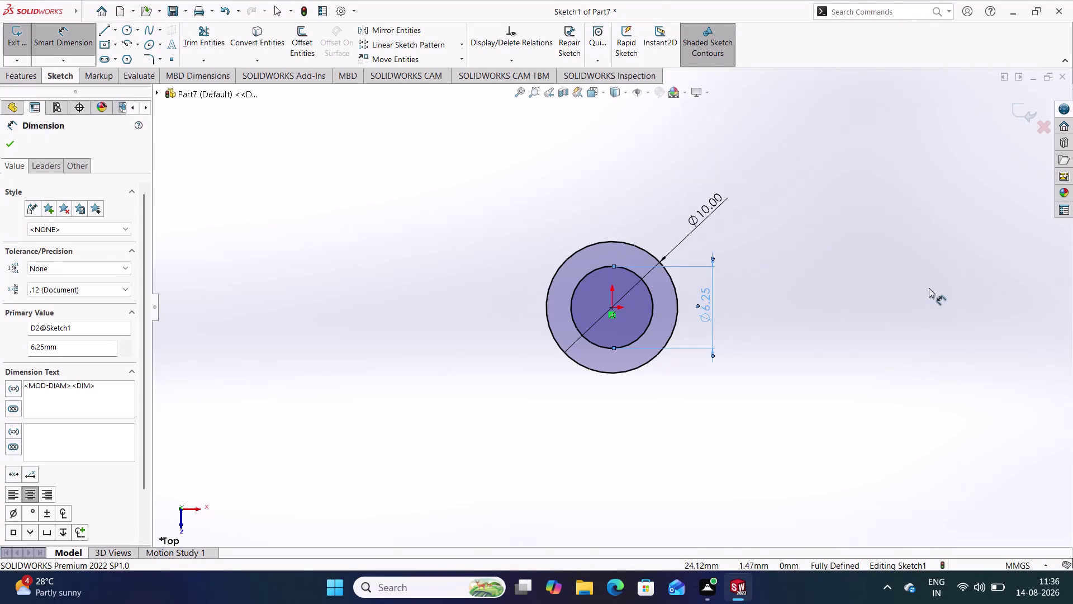
Exit the sketch and extrude the concentric circles Blind to a 5 mm depth.
click(1018, 115)
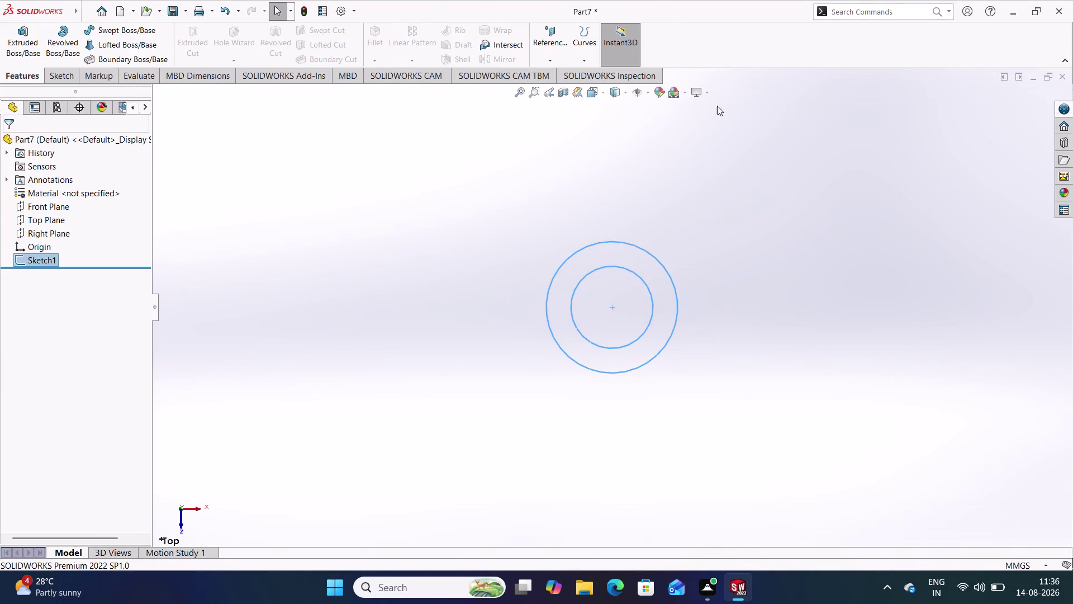
click(35, 48)
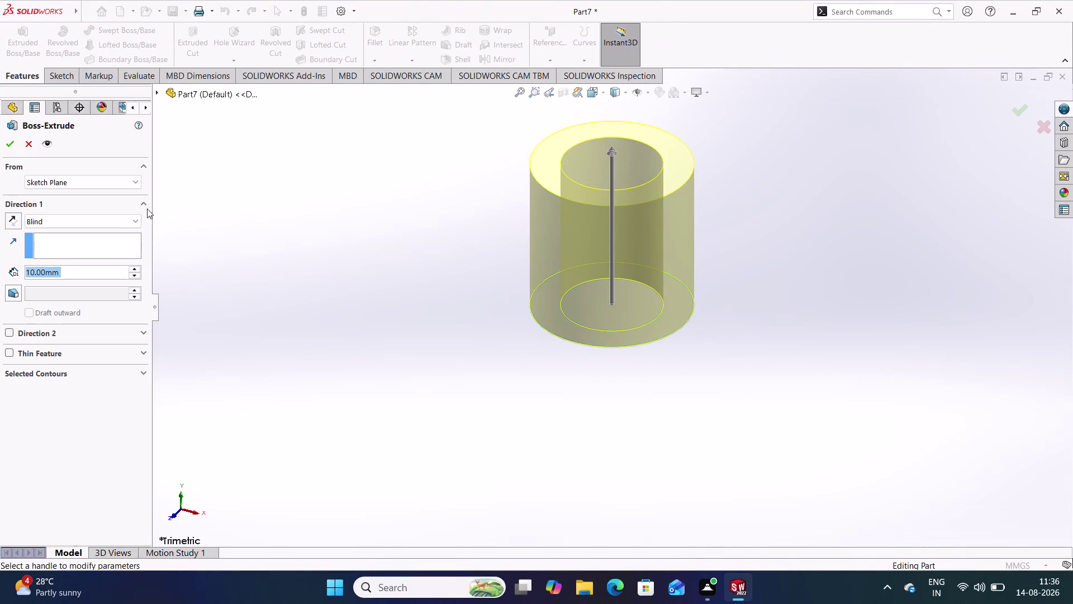
click(128, 218)
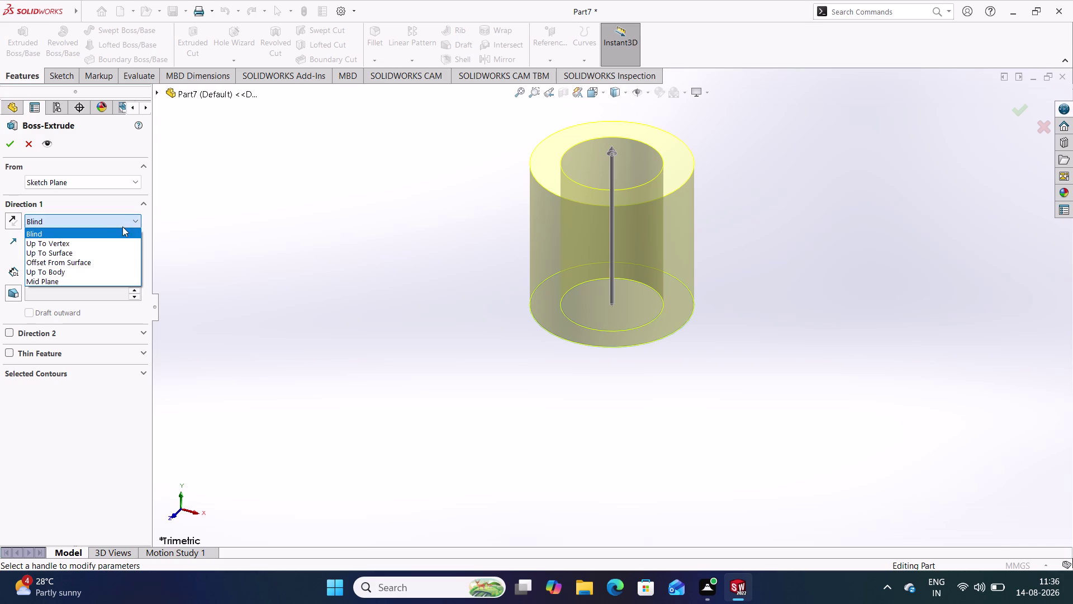
click(124, 221)
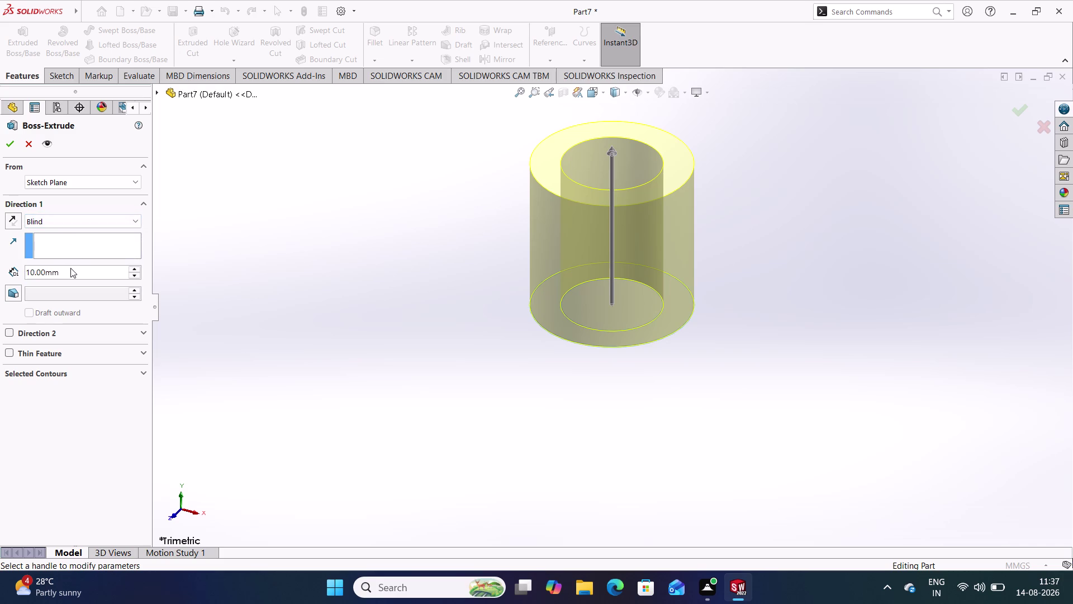
drag(71, 268, 28, 266)
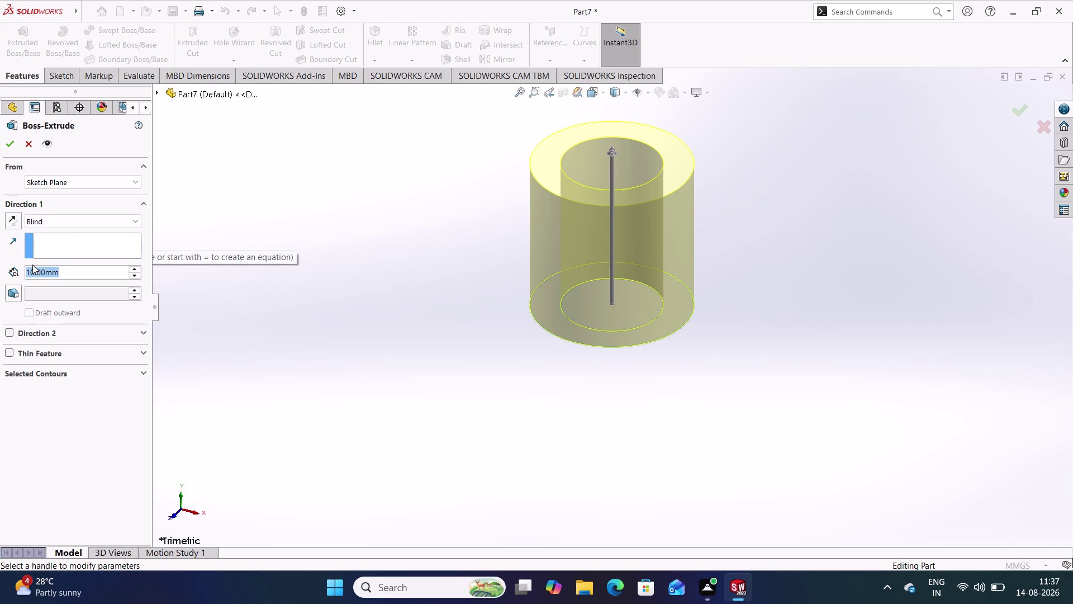
key(5)
key(Return)
click(250, 268)
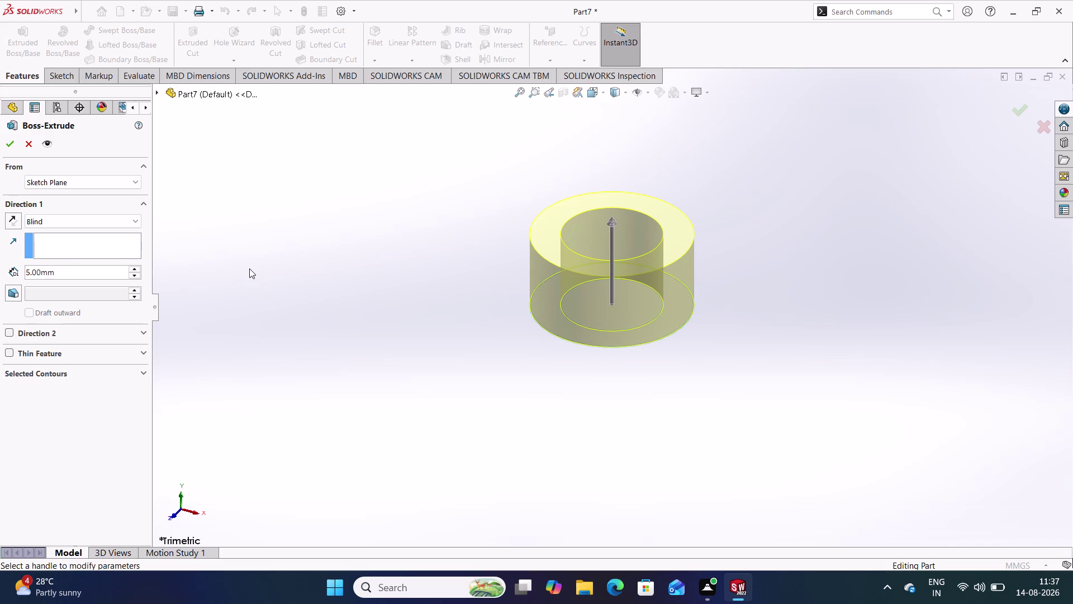
key(Return)
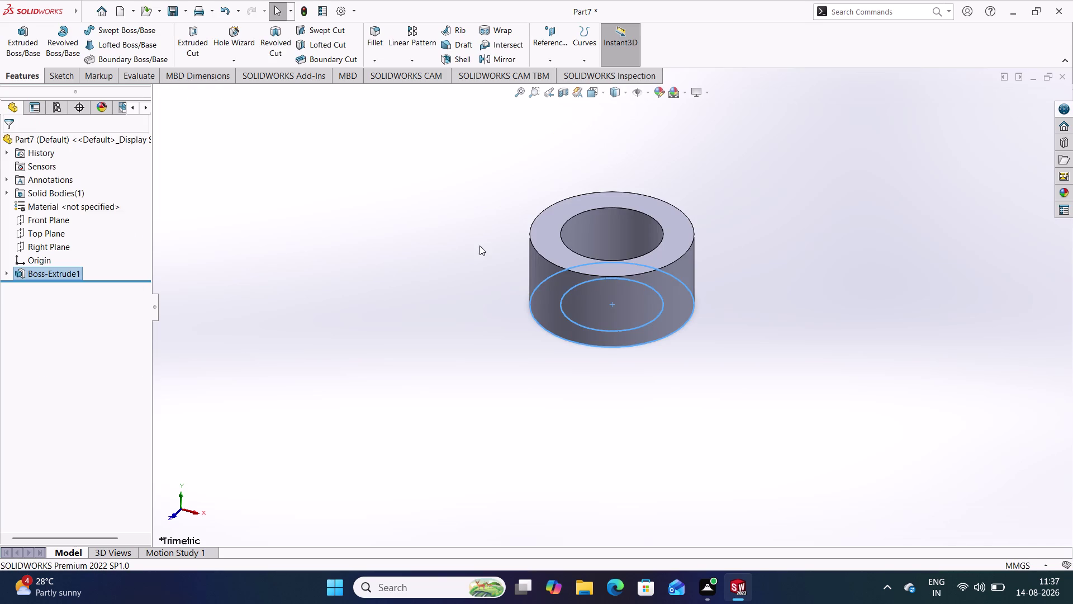
Assign Chrome Stainless Steel to the ring via Edit Material, then inspect the part.
click(474, 242)
right_click(53, 204)
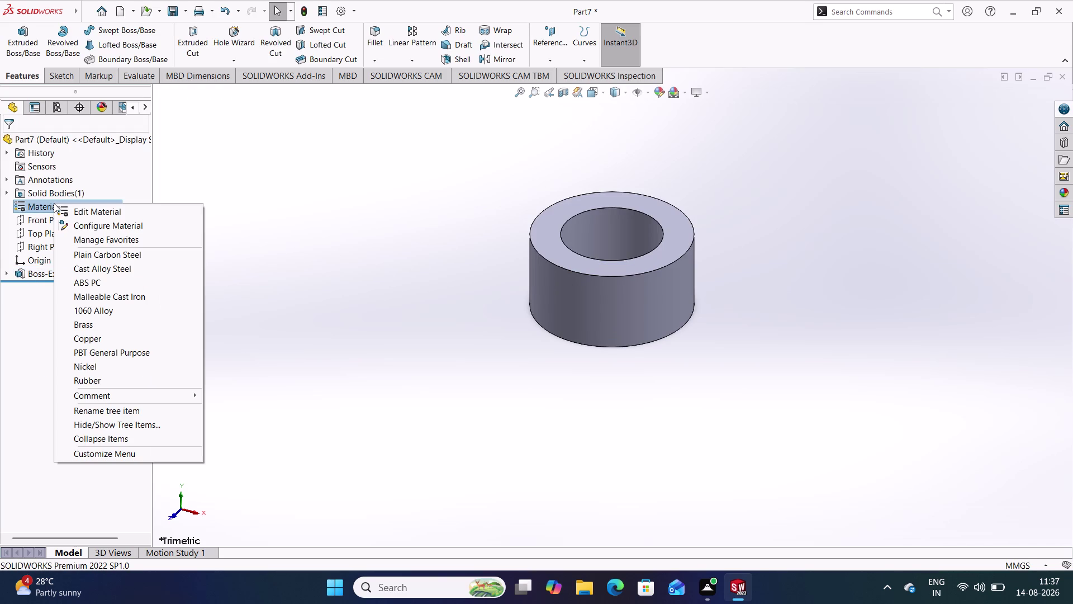
click(99, 215)
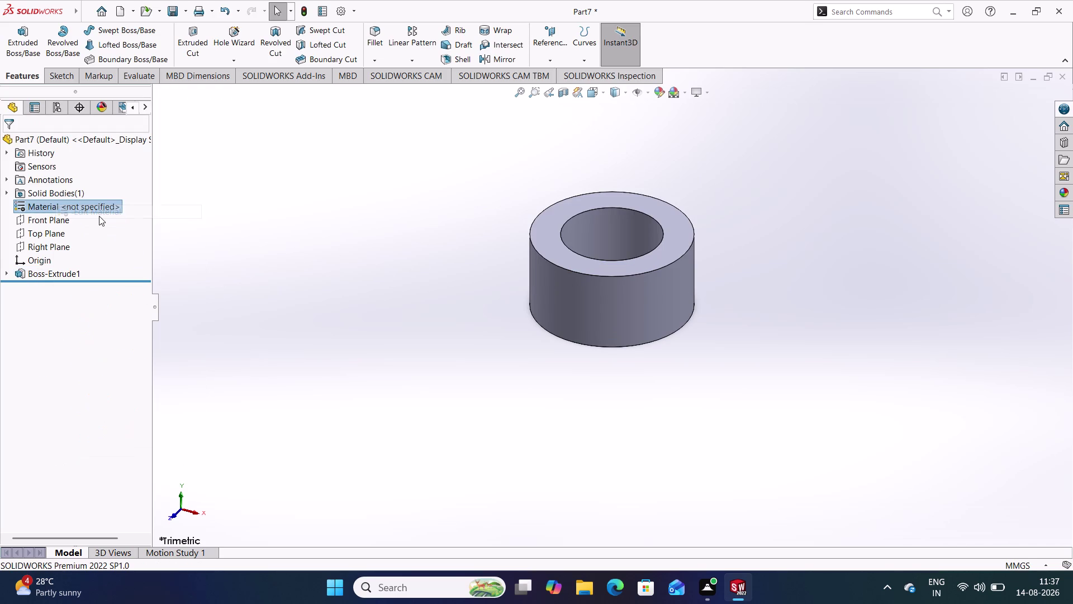
scroll(down, 3)
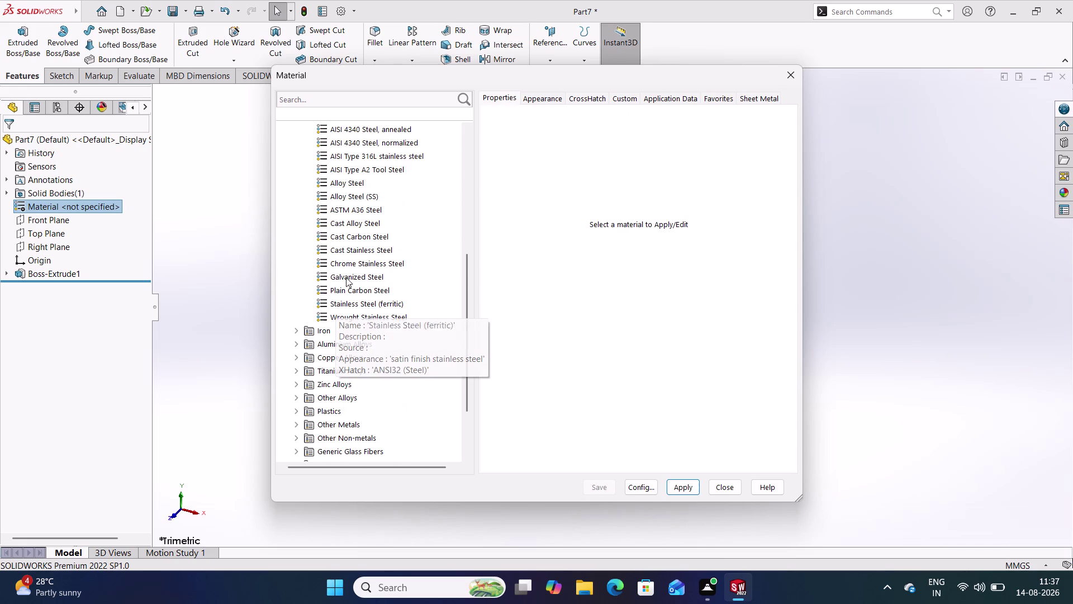
click(350, 270)
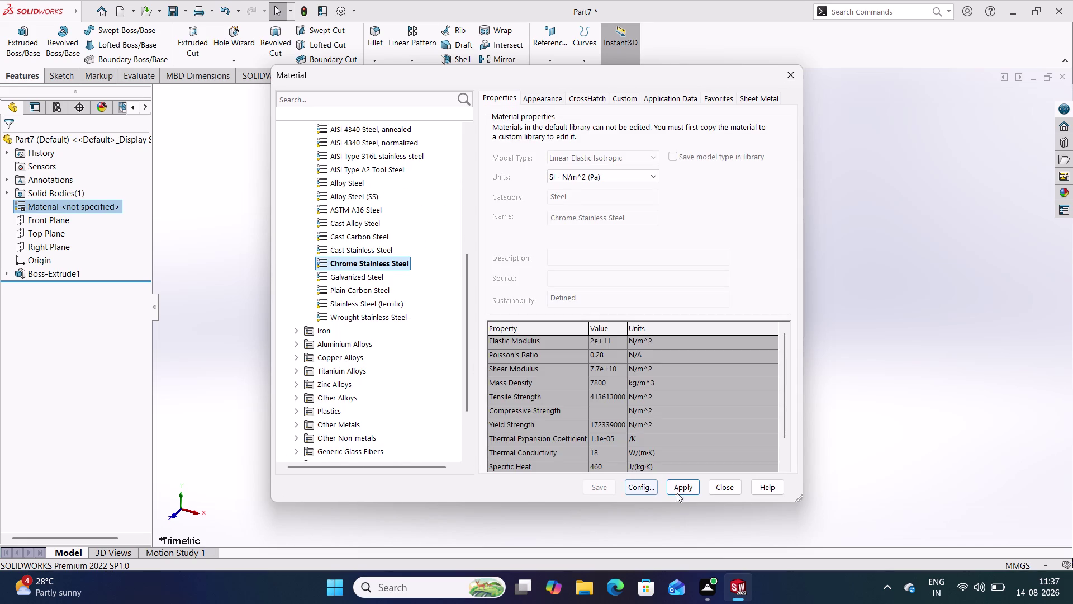
click(685, 485)
click(734, 491)
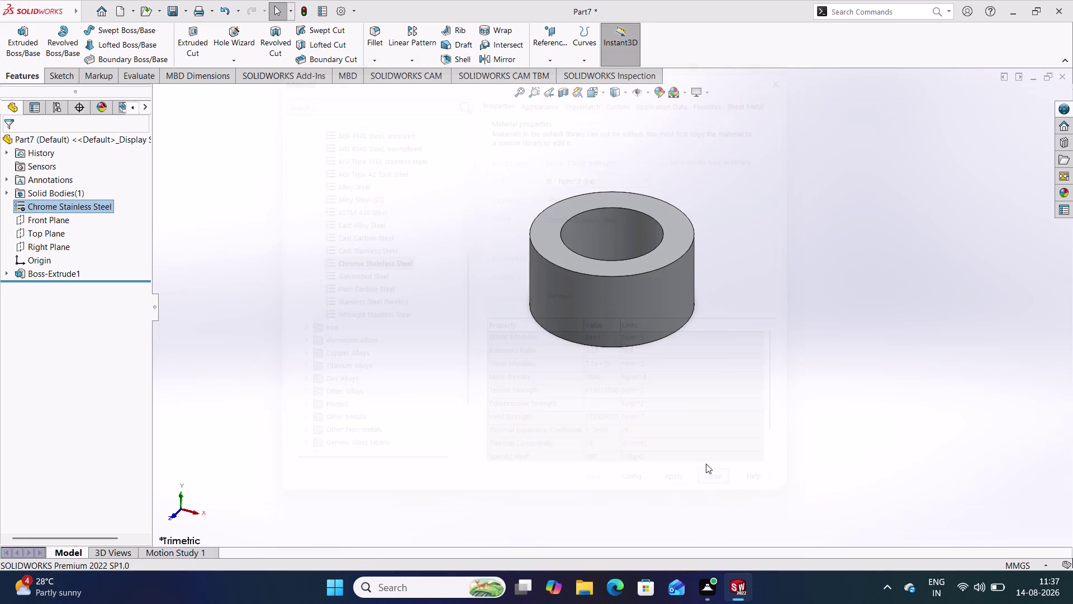
middle_click(508, 390)
scroll(up, 3)
scroll(down, 3)
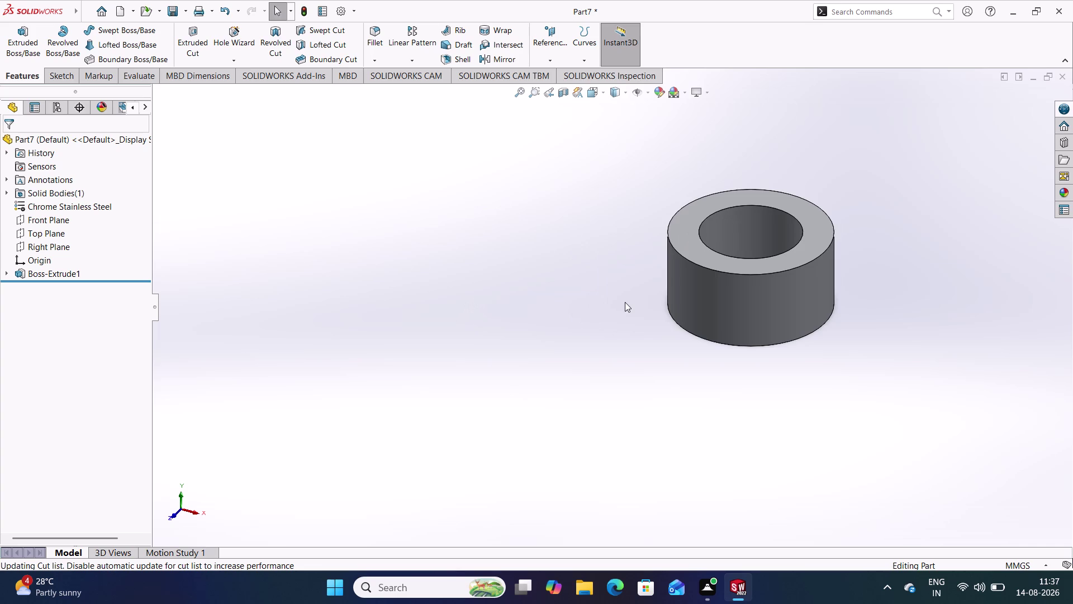
scroll(down, 3)
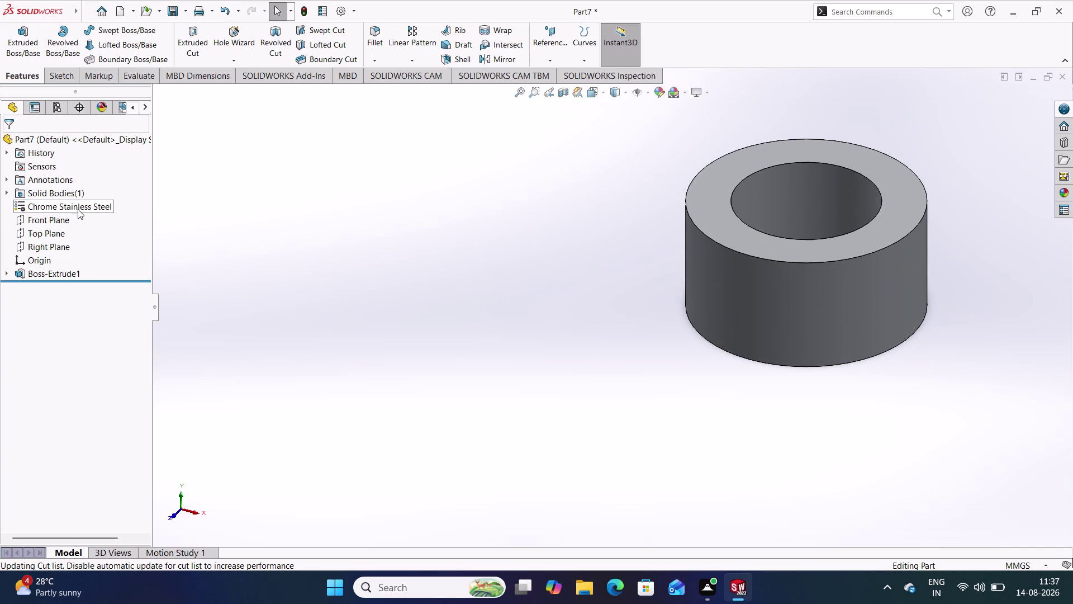
Reopen the material library, expand Titanium Alloys and try a commercially pure titanium grade.
right_click(78, 209)
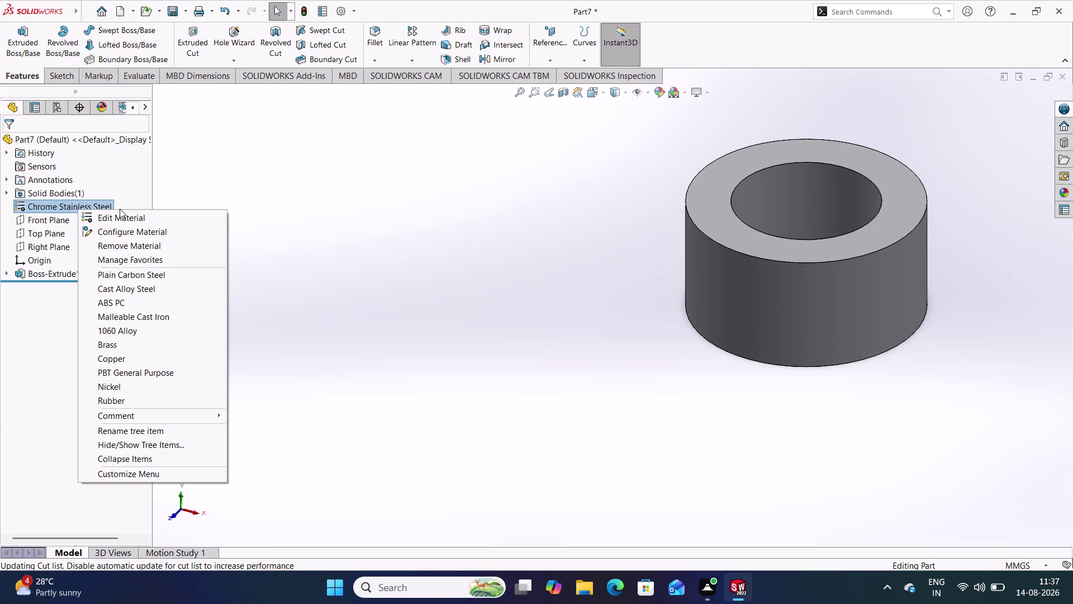
click(123, 217)
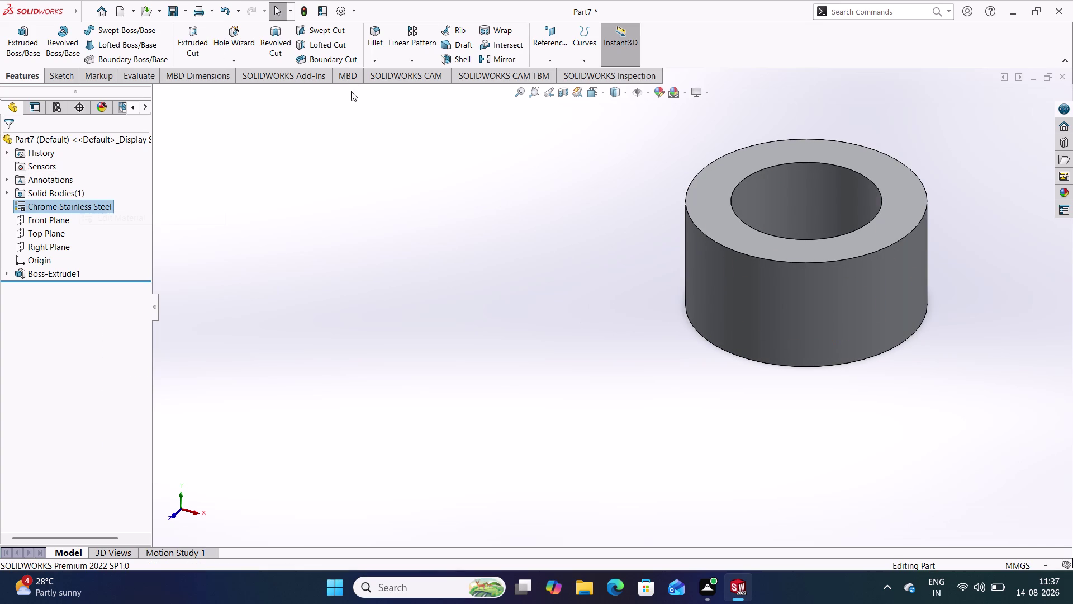
scroll(down, 3)
scroll(down, 3)
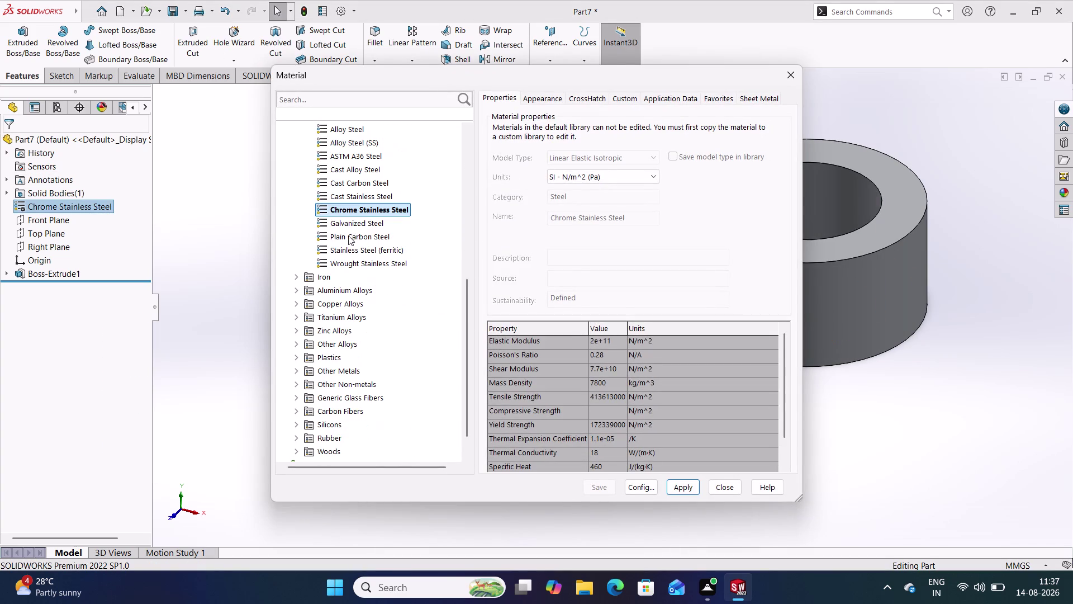
scroll(down, 3)
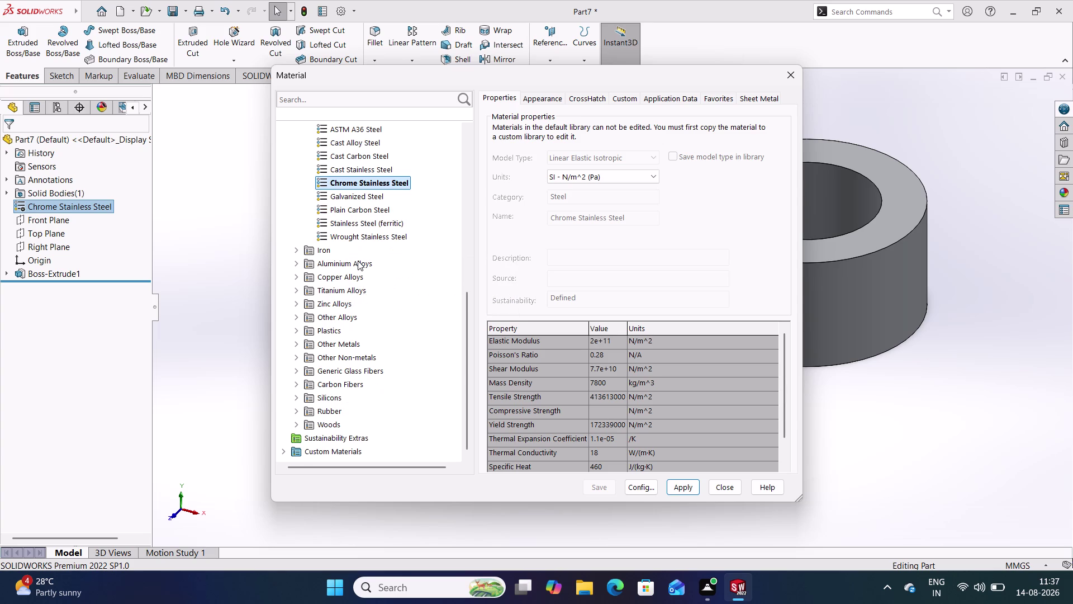
click(333, 292)
double_click(333, 289)
scroll(down, 3)
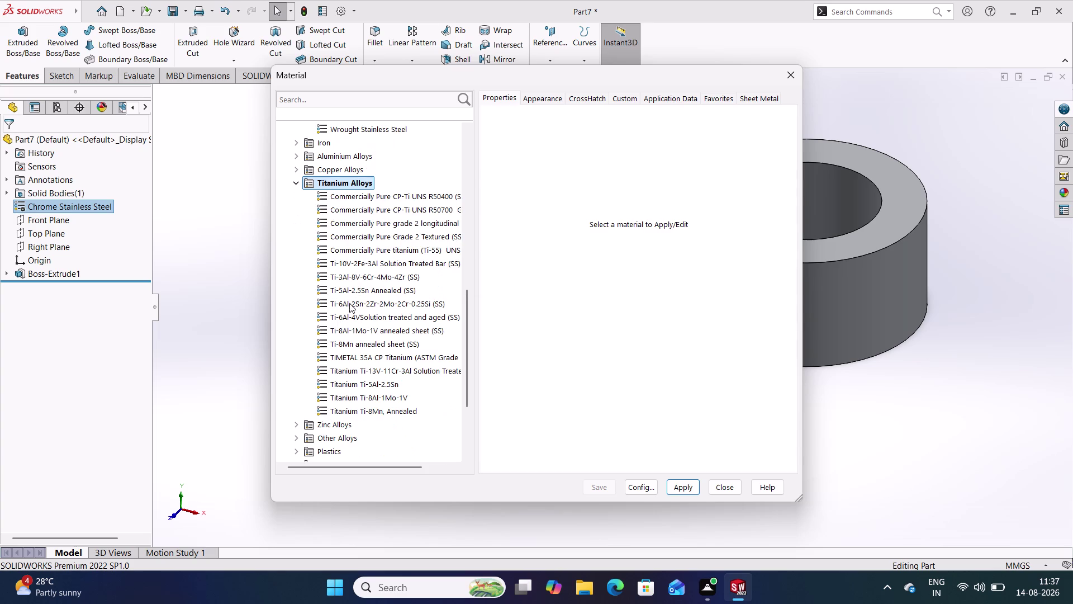
click(360, 243)
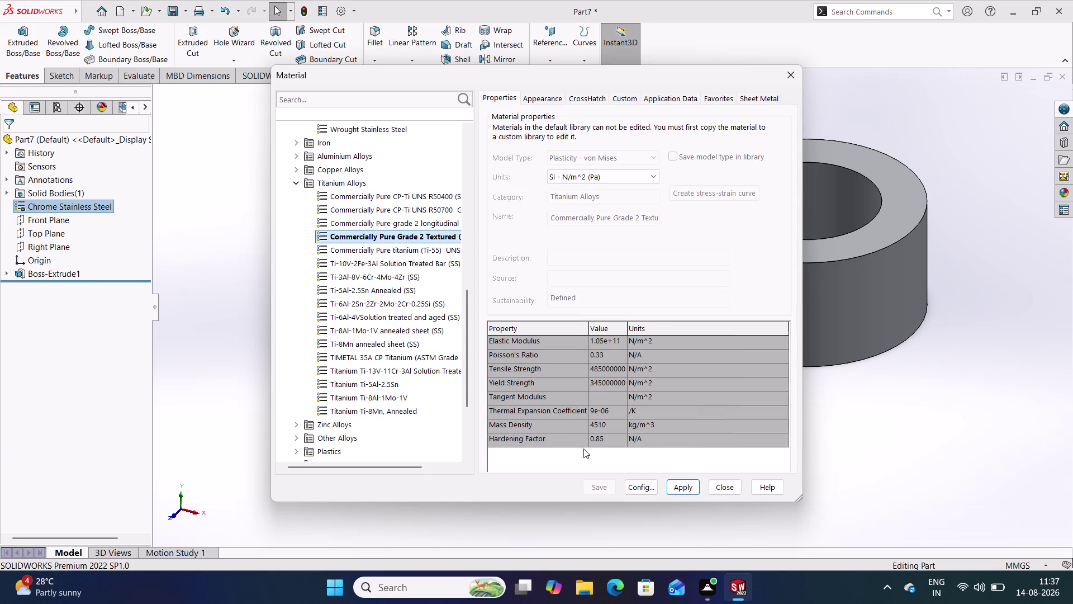
click(678, 484)
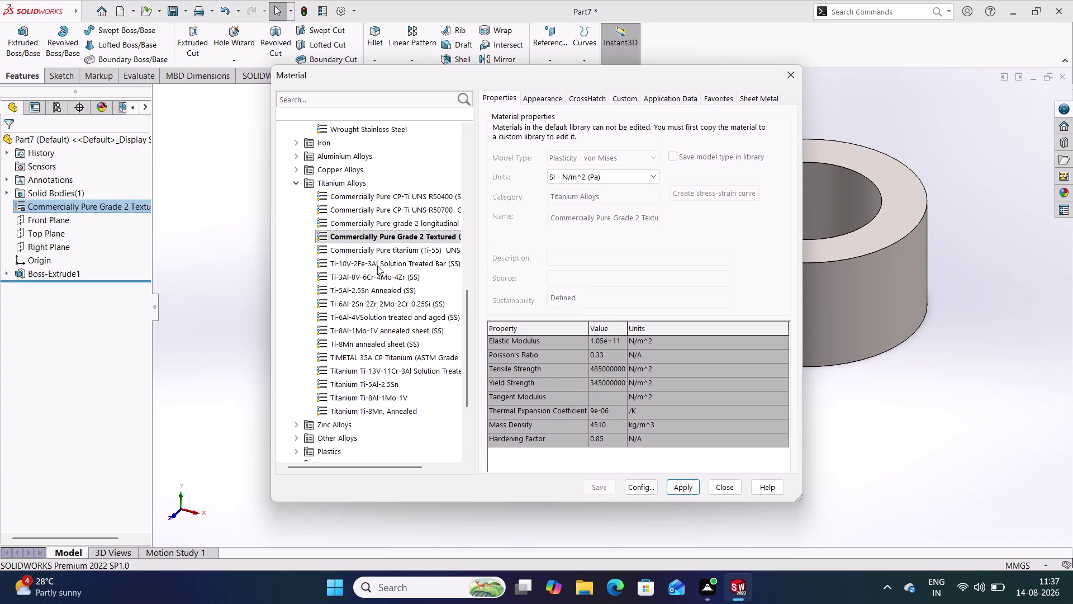
Try Ti-10V-2Fe-3Al, then apply Ti-8Al-1Mo-1V annealed sheet (SS) and close the library.
click(376, 266)
click(686, 489)
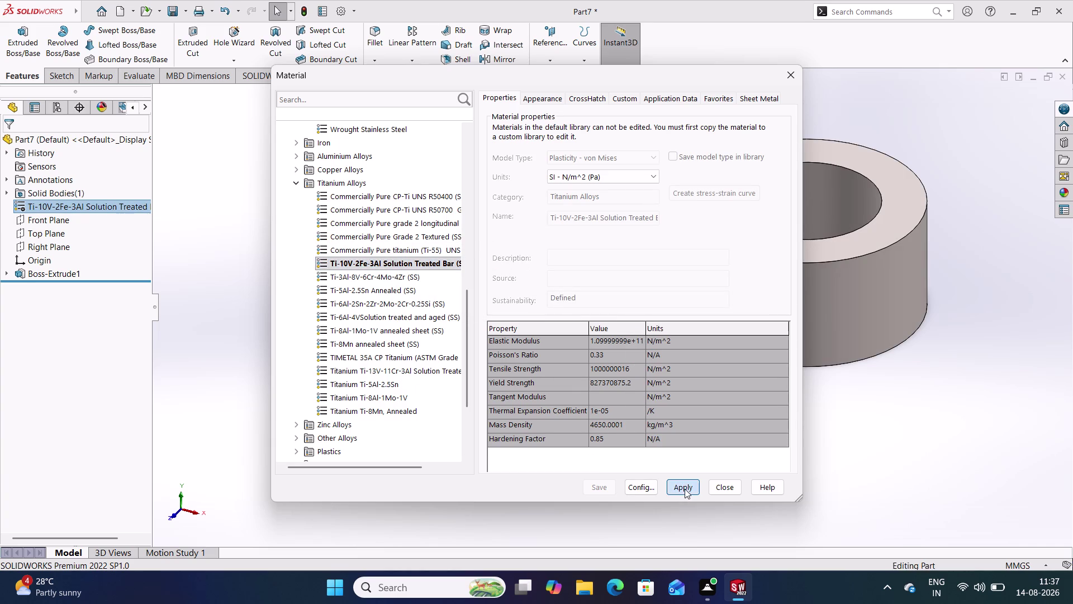
click(350, 329)
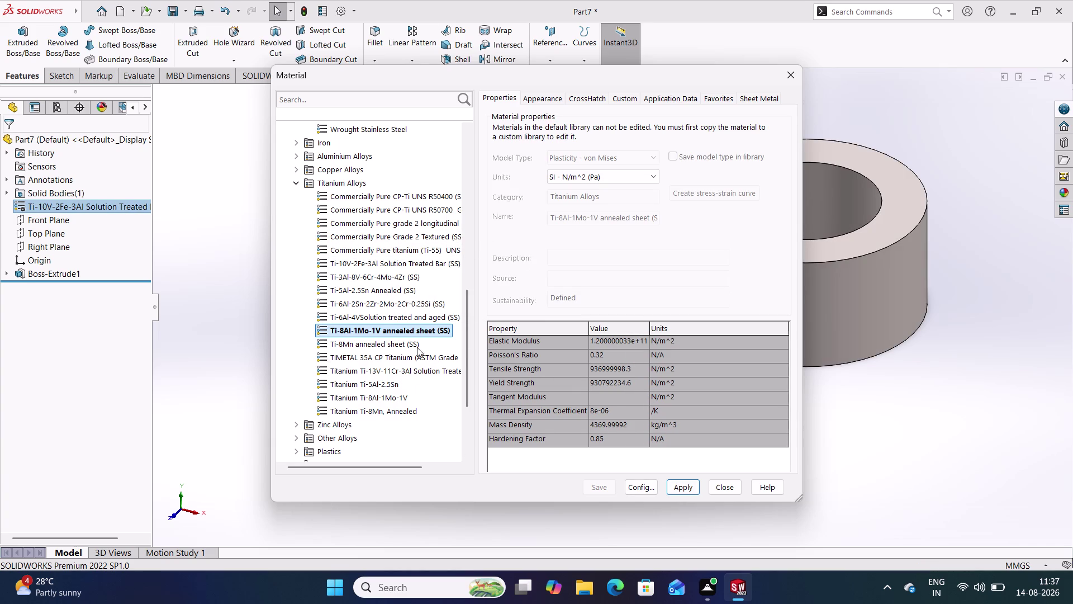
click(682, 491)
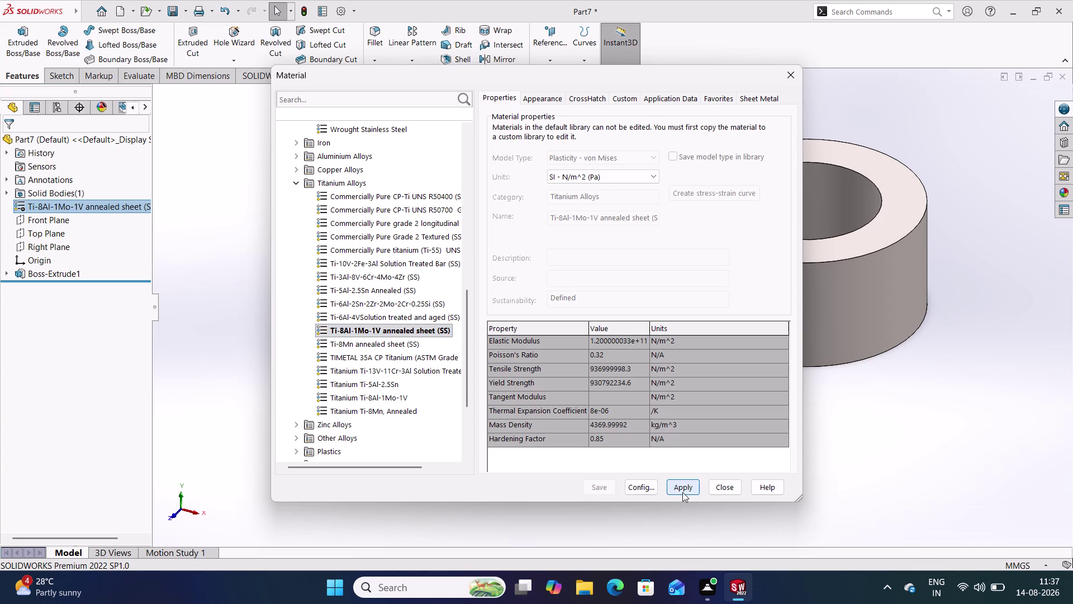
click(730, 490)
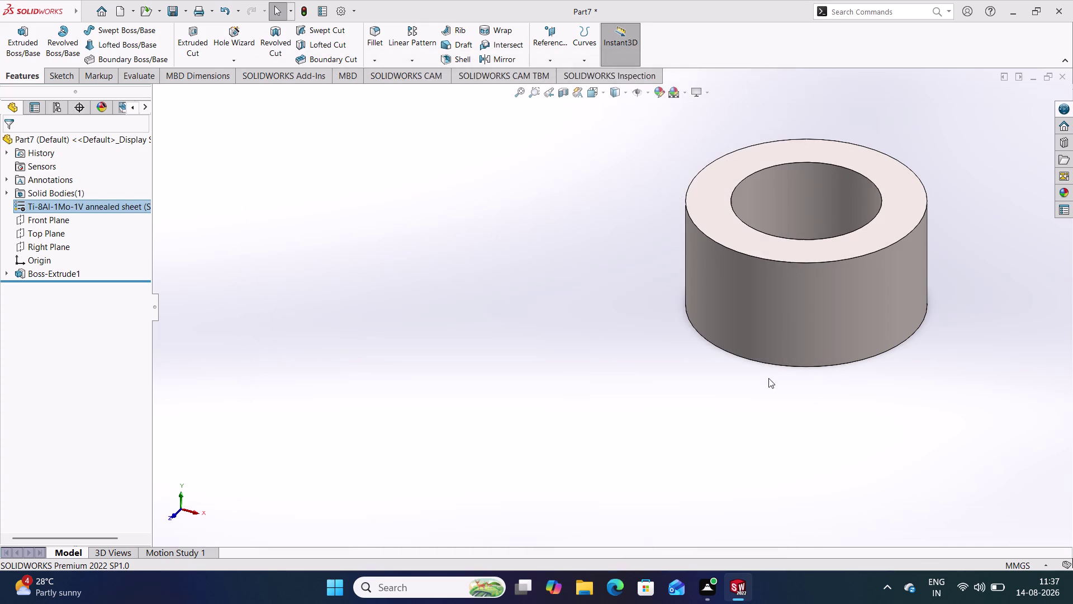
click(615, 331)
middle_drag(619, 331, 621, 361)
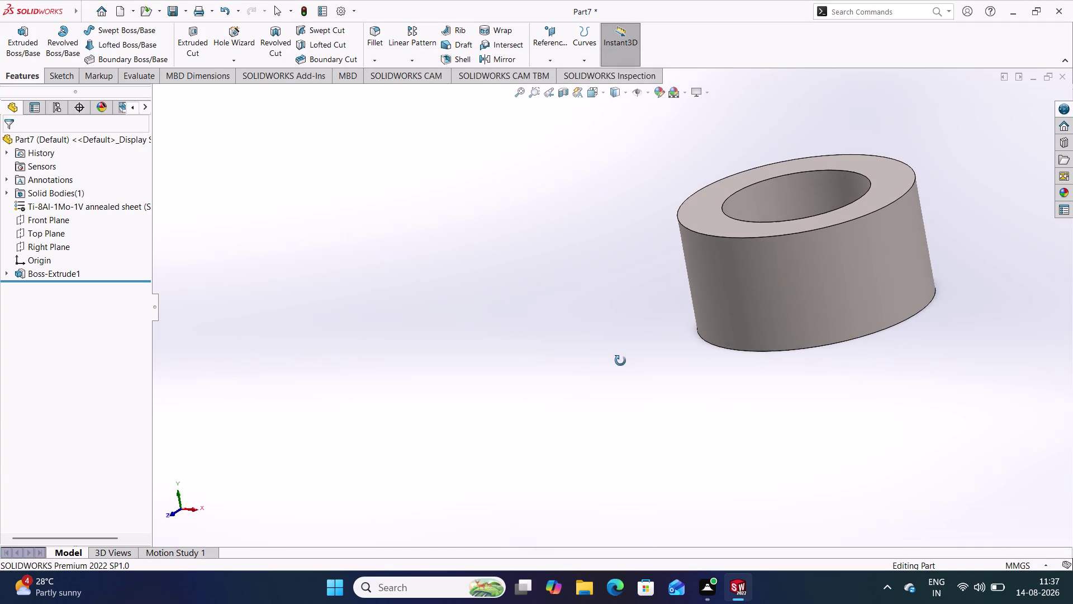
Save the ring part under the file name 'Bush'.
key(ctrl+s)
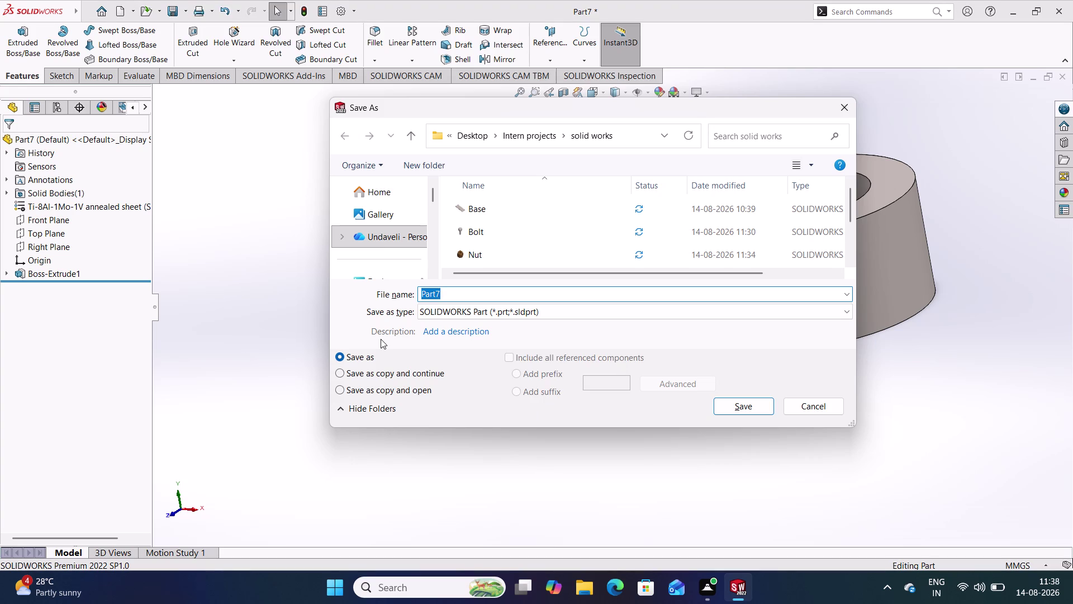
text(Bush)
key(Return)
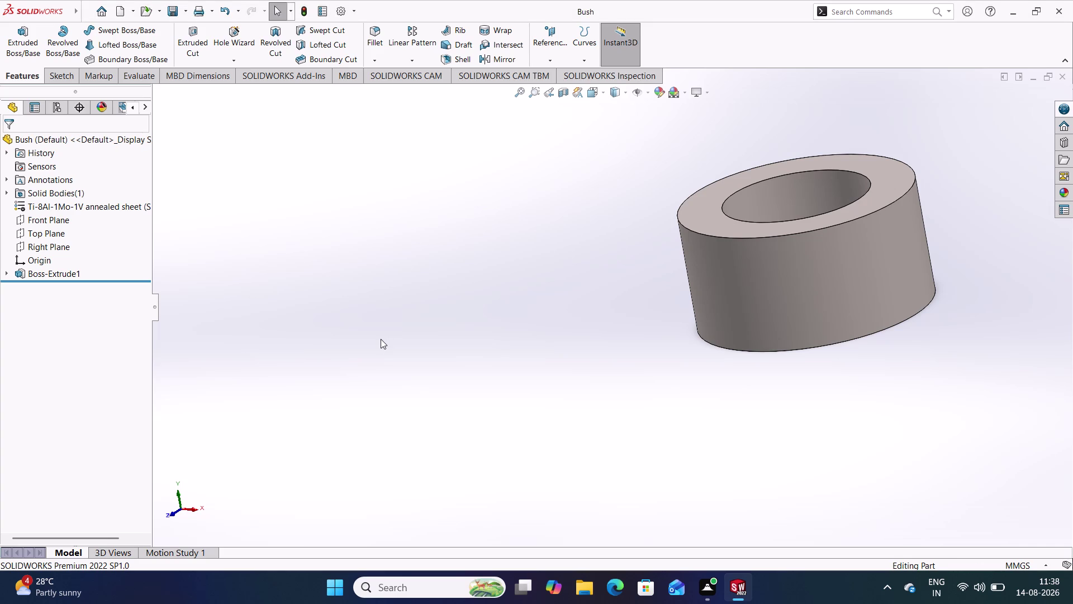
key(ctrl+s)
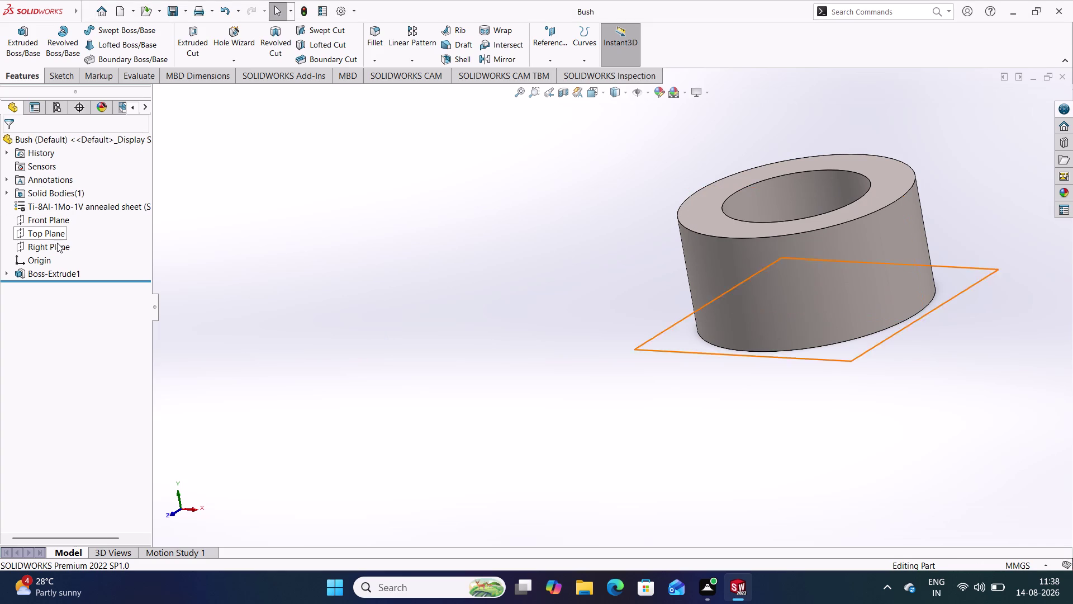
Open Sketch1 to check the 10 and 6.25 diameters, then exit without changes.
click(3, 270)
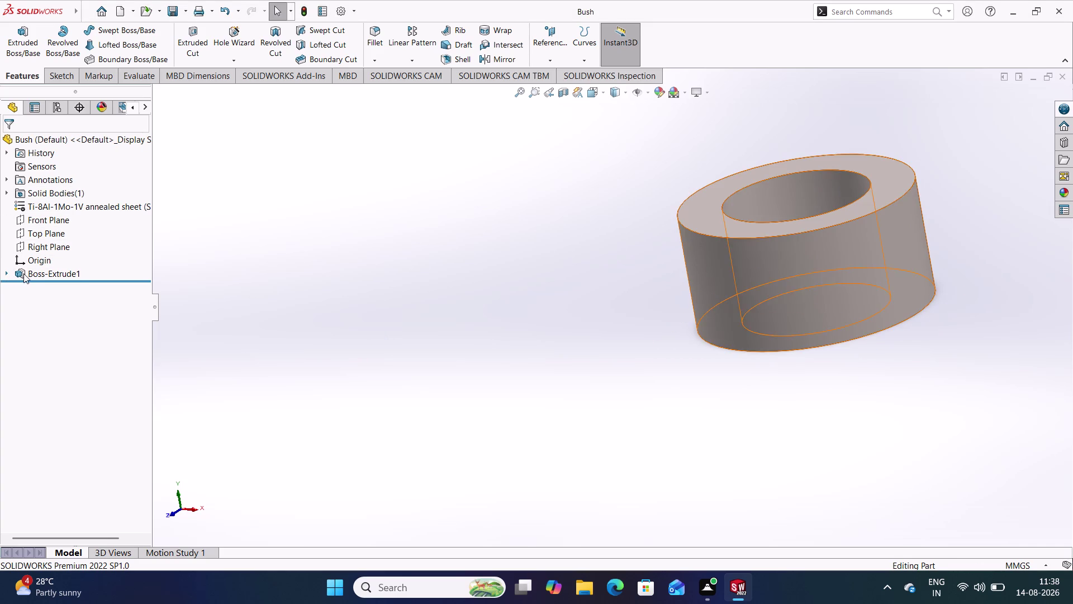
click(4, 276)
double_click(37, 282)
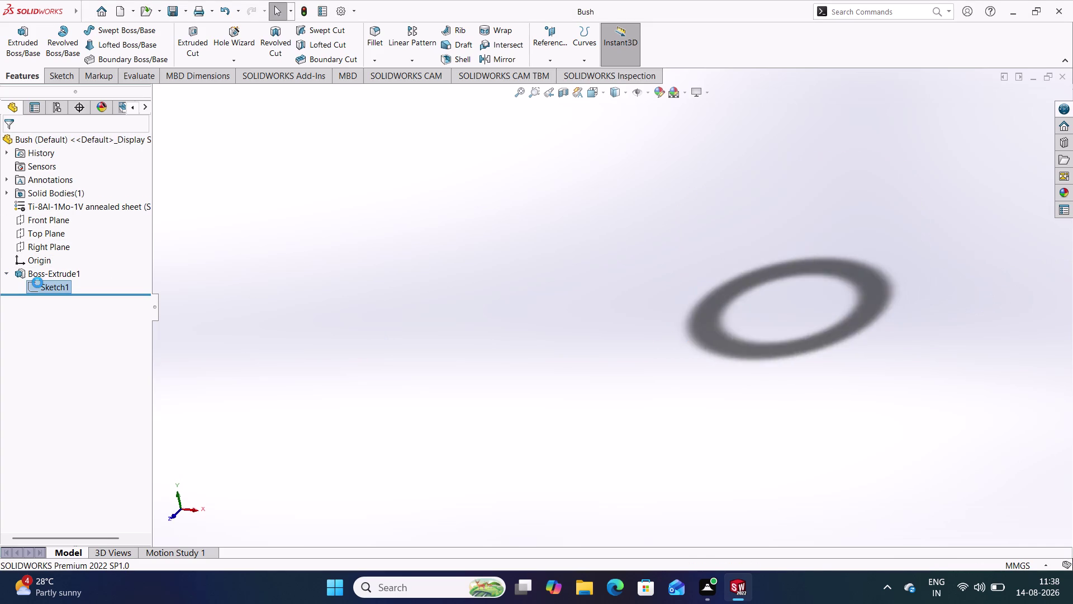
scroll(down, 3)
scroll(down, 3)
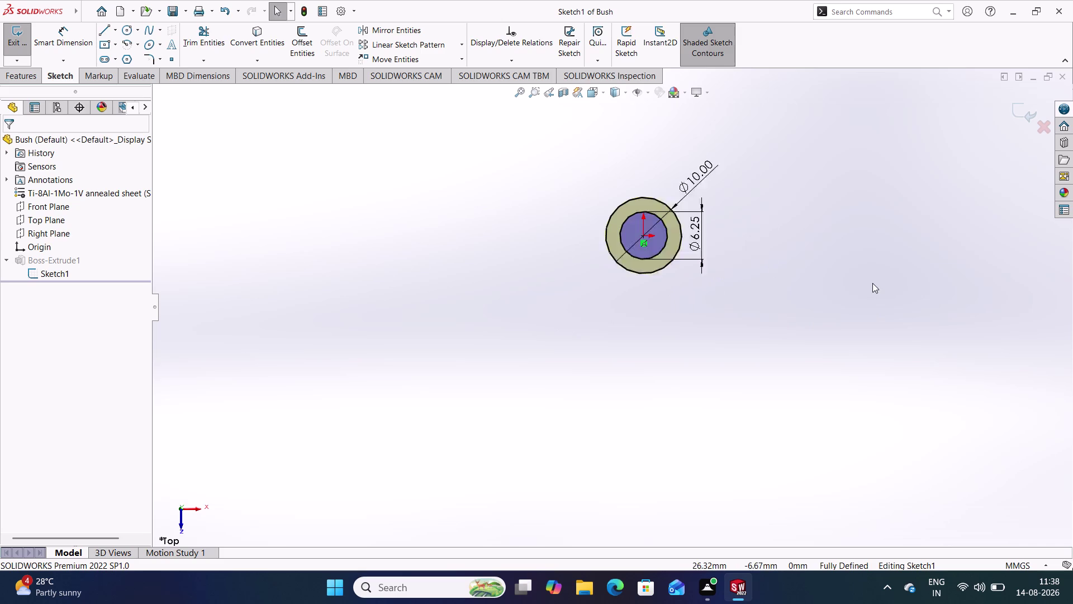
scroll(down, 3)
scroll(down, 3)
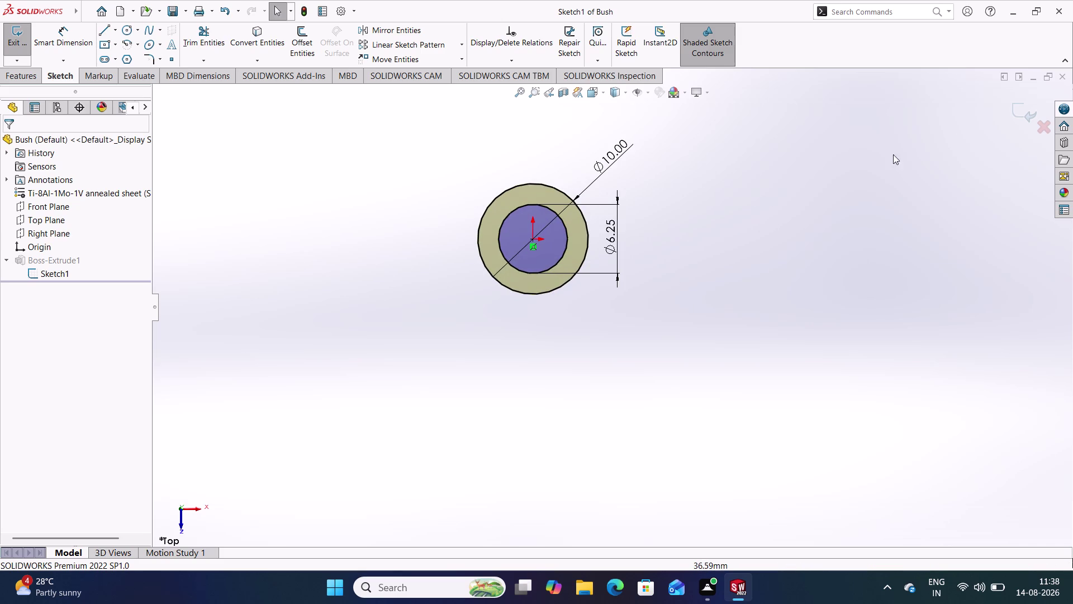
click(879, 155)
click(1014, 111)
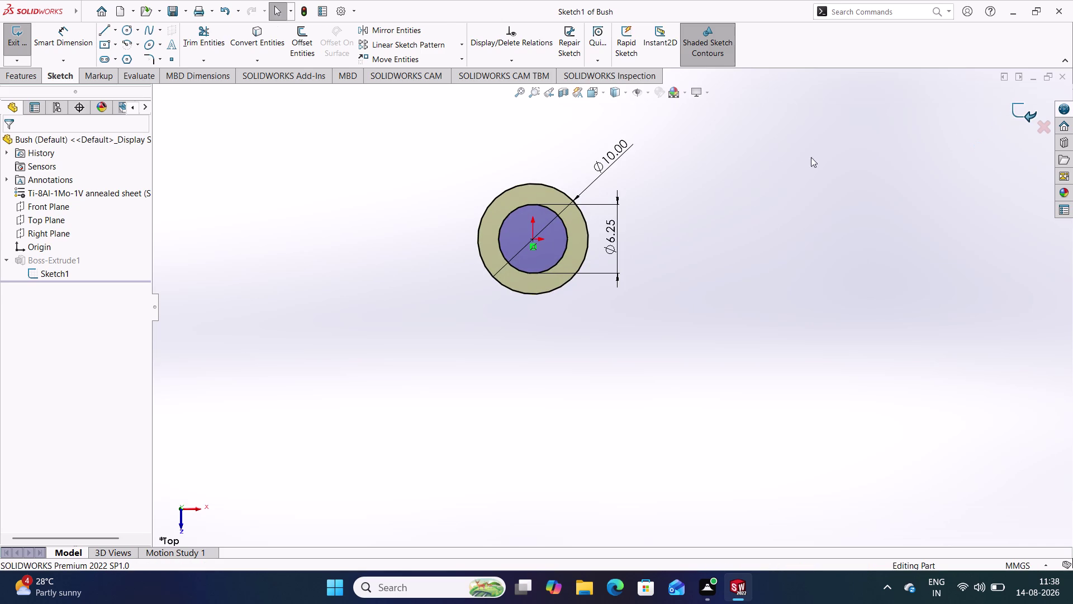
click(747, 171)
Save Bush, switch to isometric view and start a new document.
key(ctrl+s)
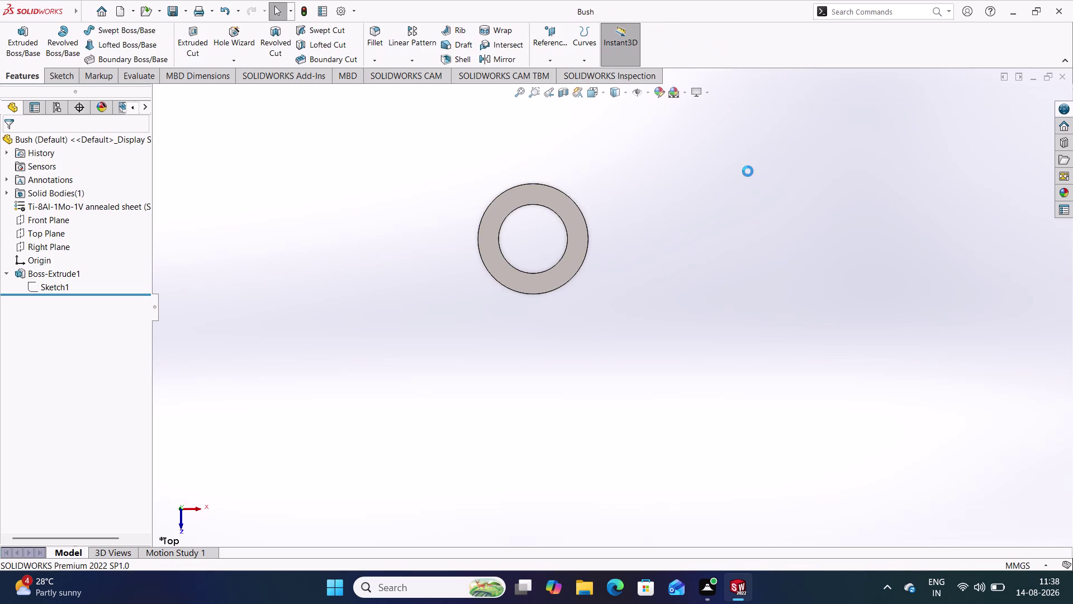
key(ctrl+7)
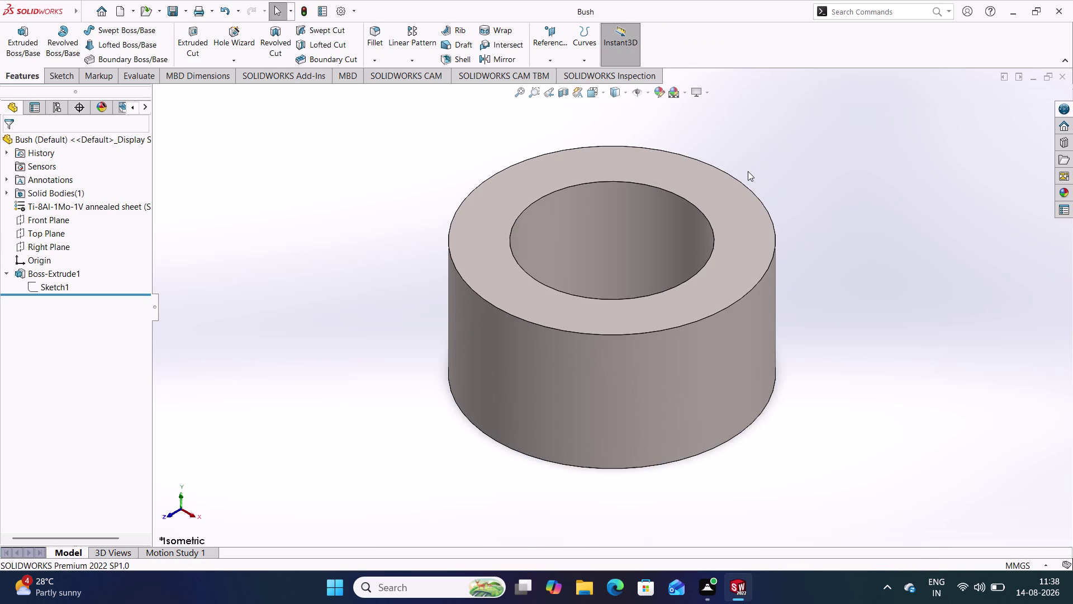
key(ctrl+n)
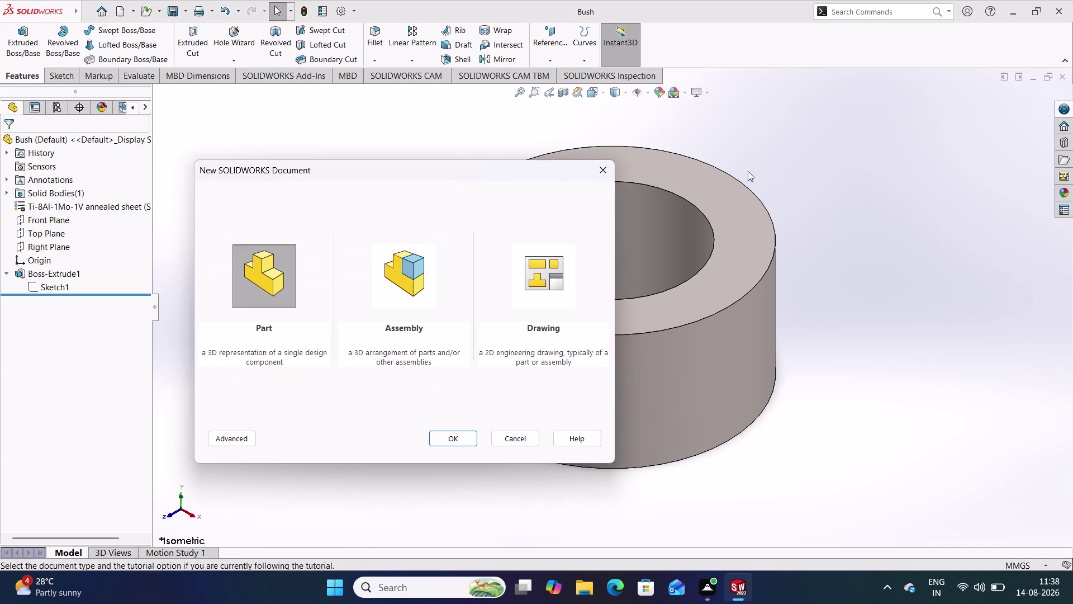
Create a new part and sketch two circles centred on the origin on Top Plane.
key(Return)
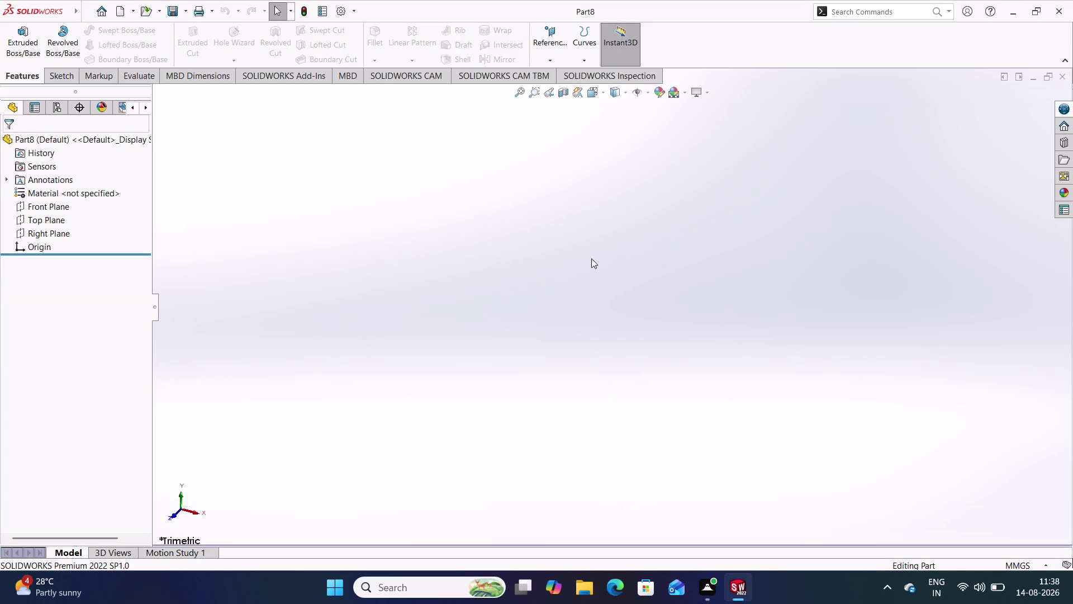
click(32, 217)
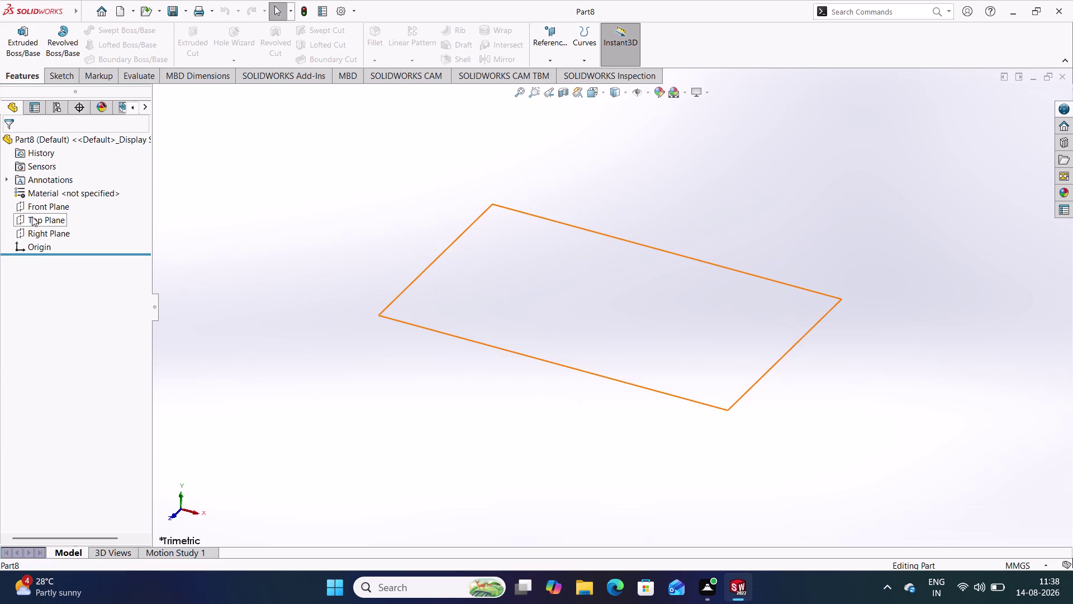
click(45, 201)
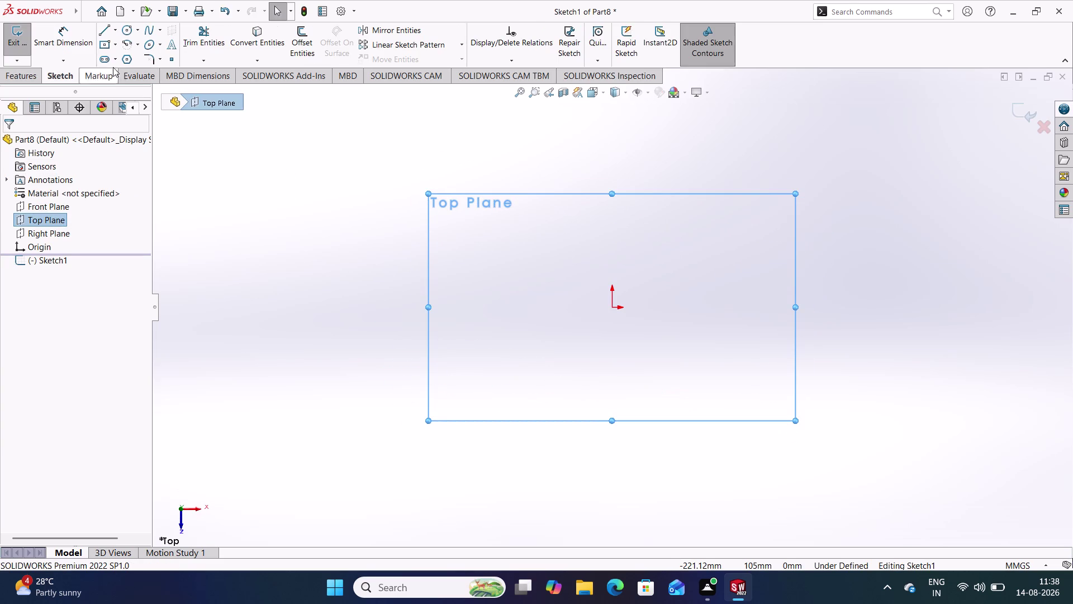
click(129, 28)
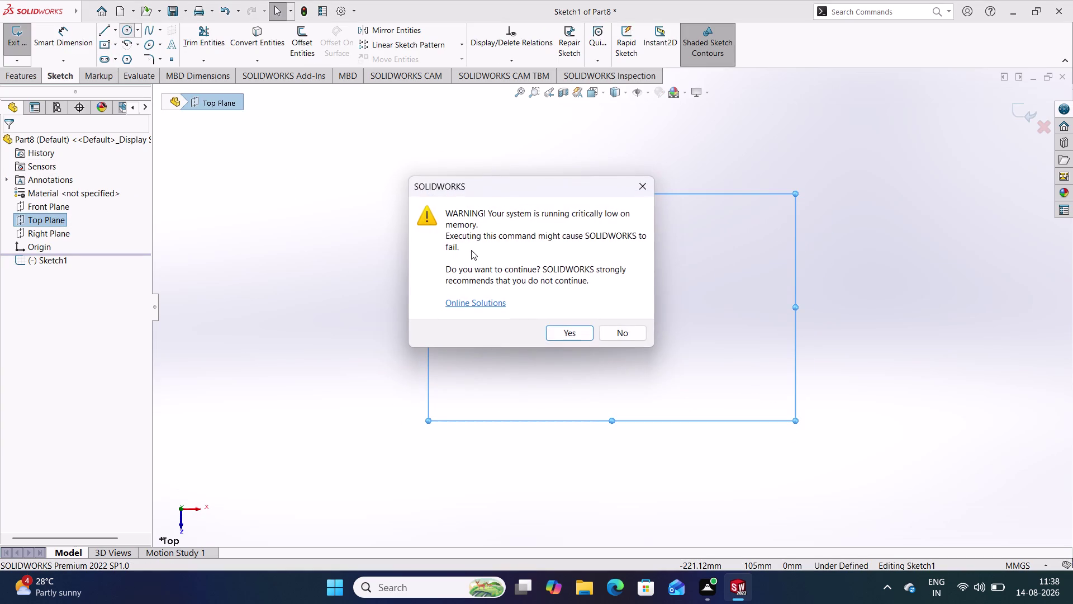
click(580, 330)
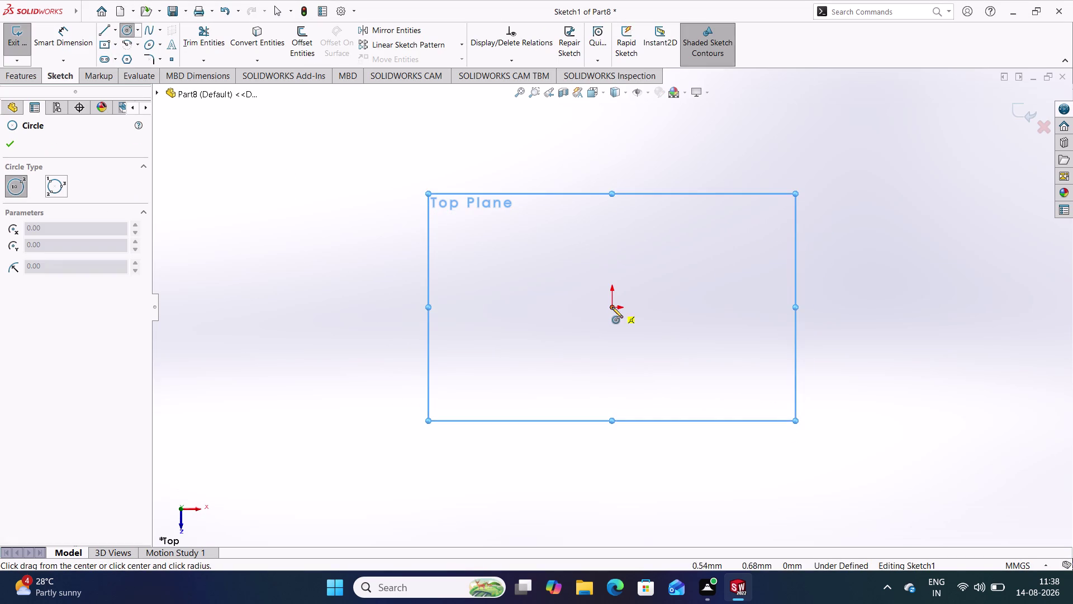
click(612, 306)
click(671, 255)
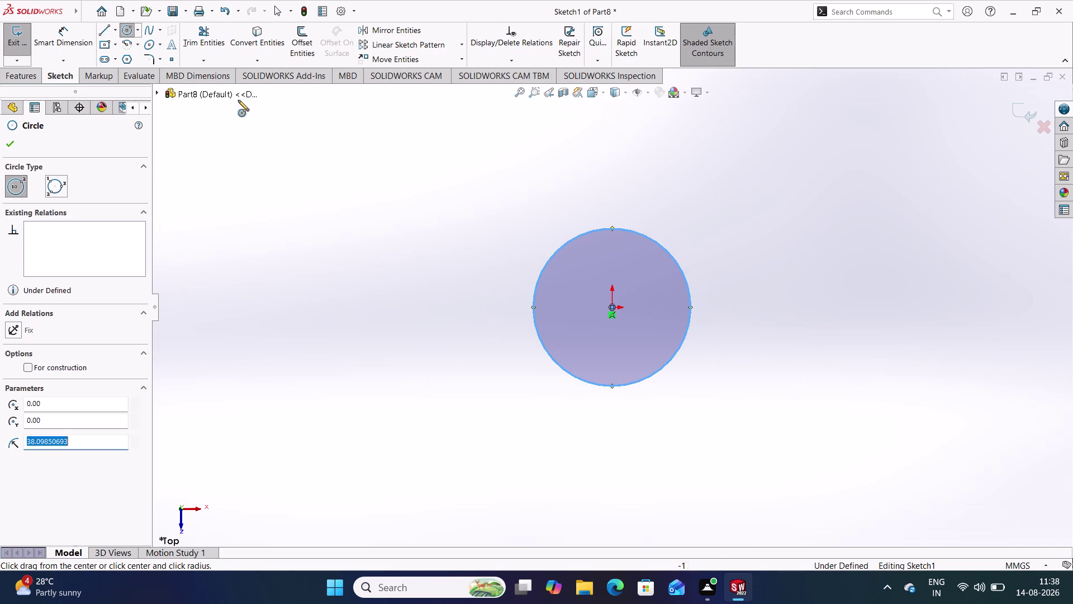
click(612, 306)
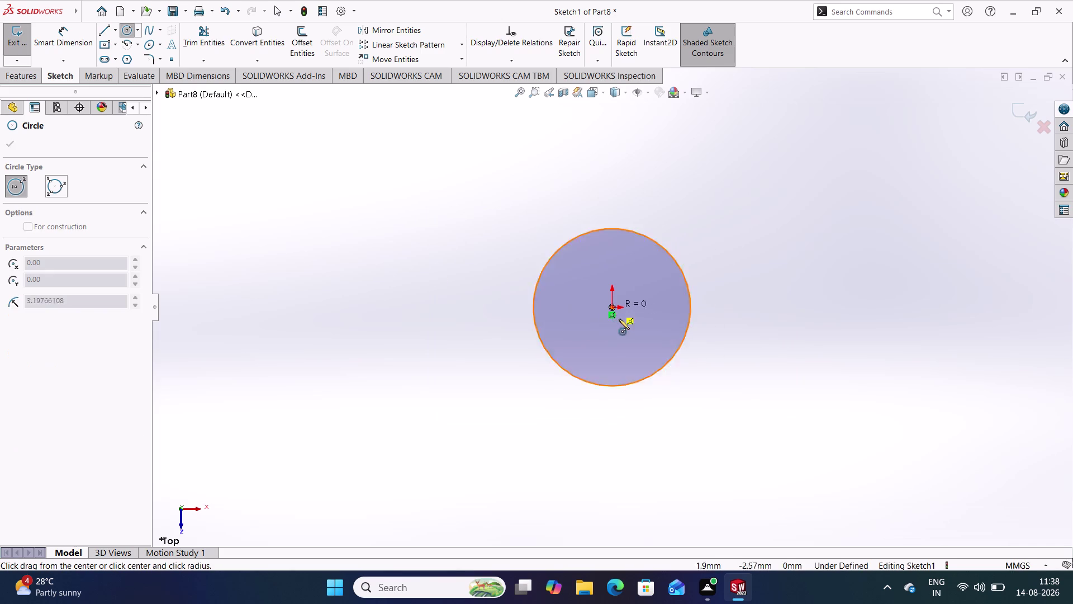
click(627, 345)
Dimension the outer circle, correcting its diameter from 10 to 12 mm.
right_drag(765, 378, 768, 309)
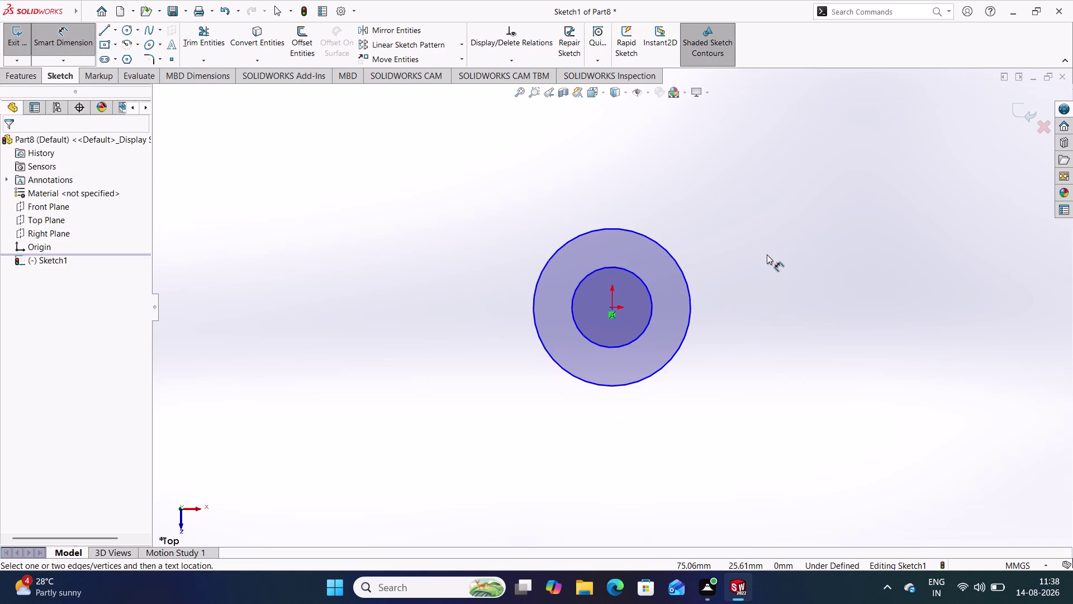
drag(681, 265, 681, 258)
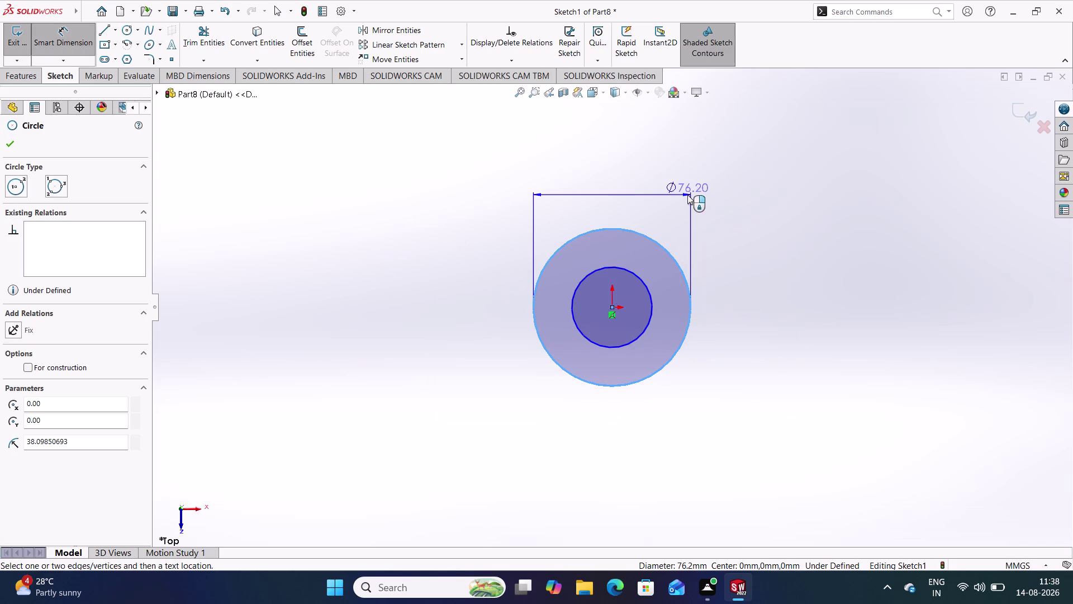
click(602, 186)
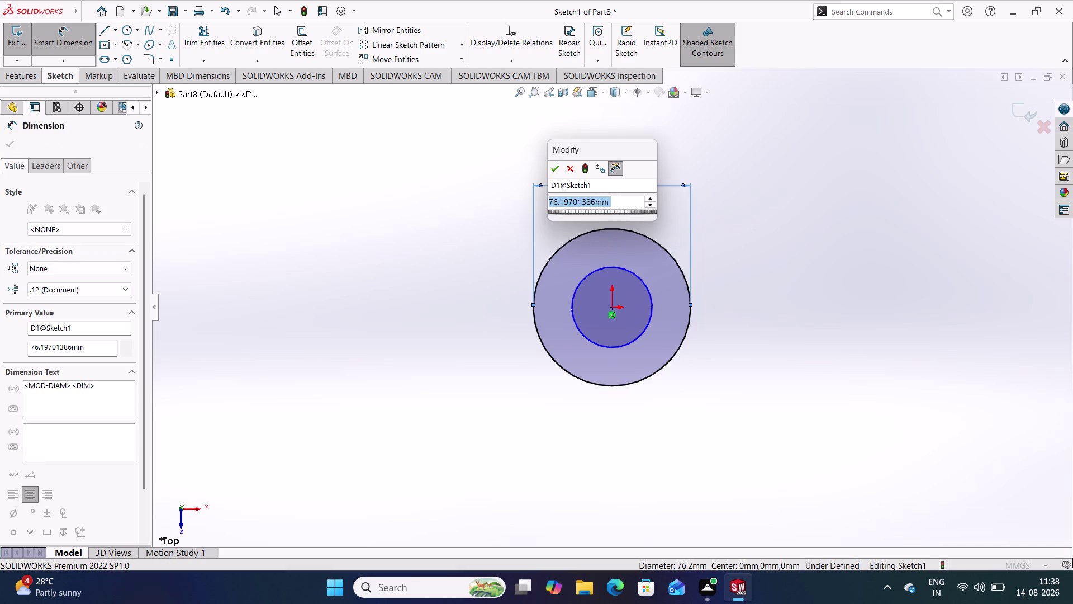
text(10)
key(Return)
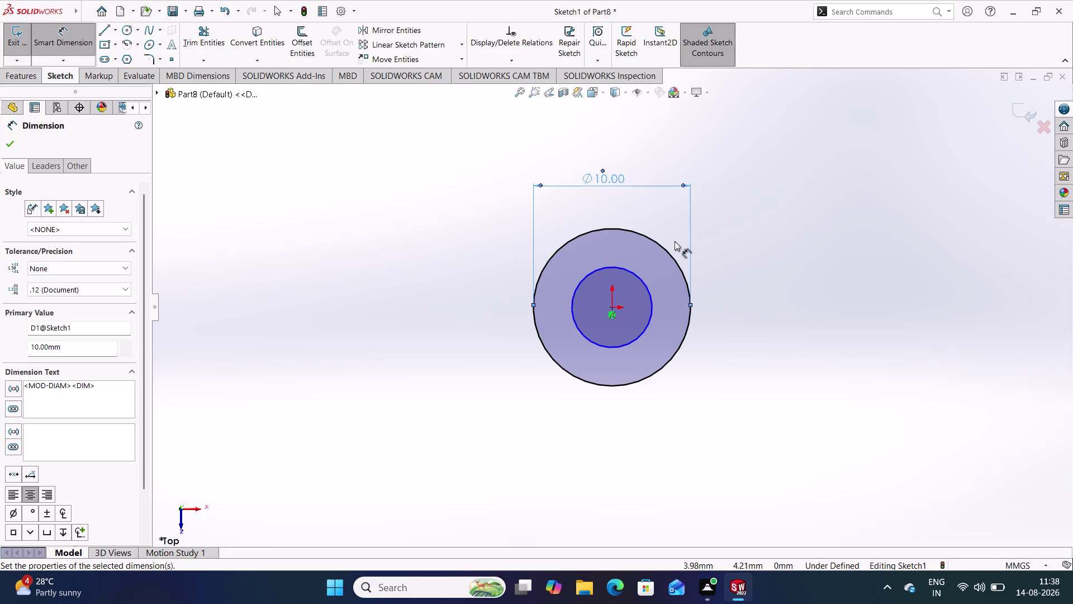
click(746, 265)
double_click(599, 177)
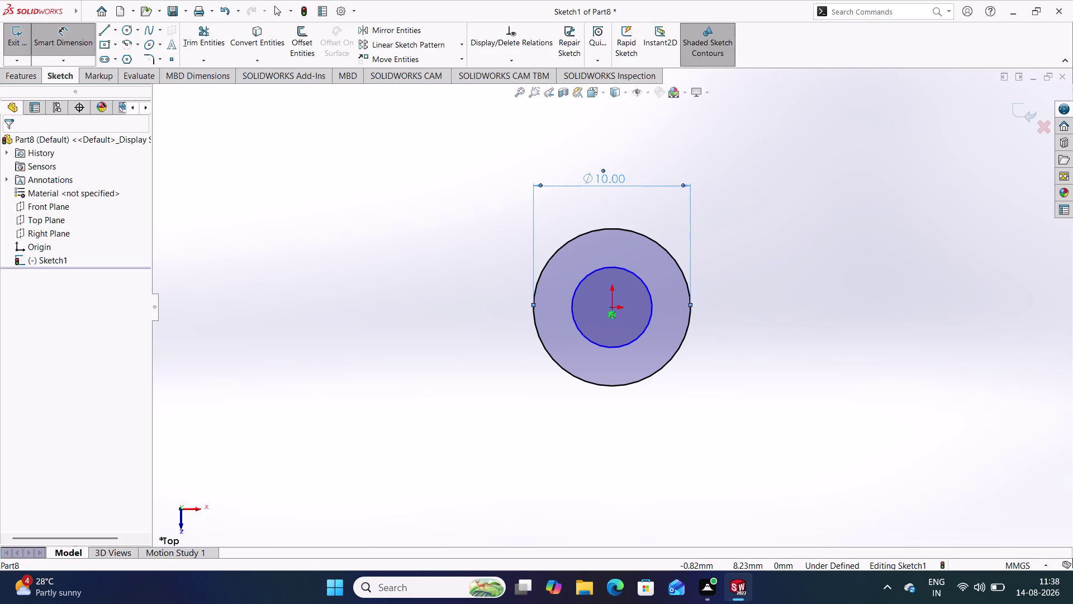
text(12)
key(Return)
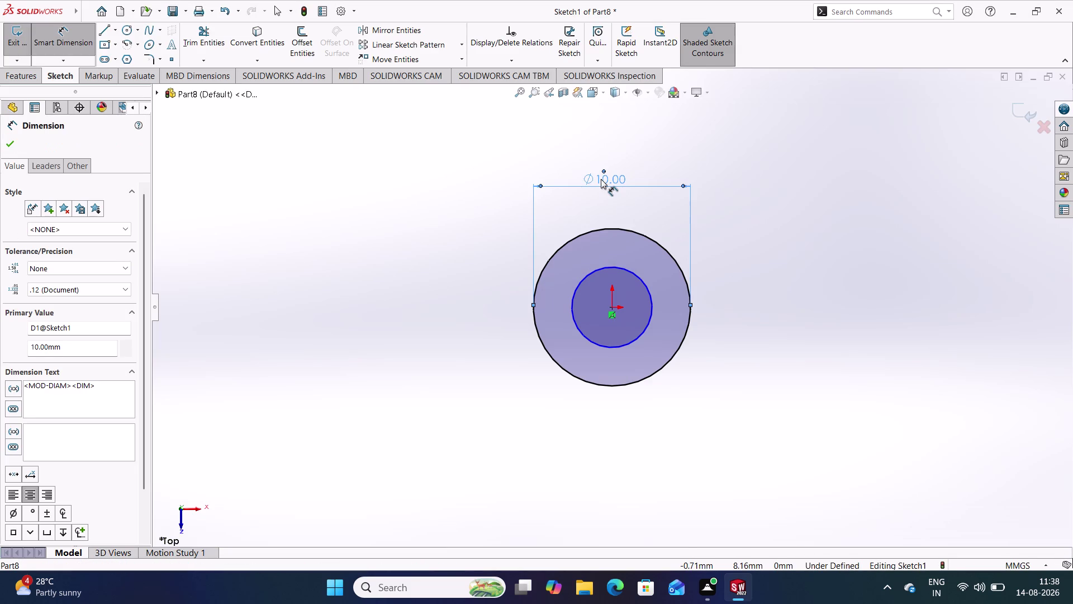
double_click(605, 181)
text(12)
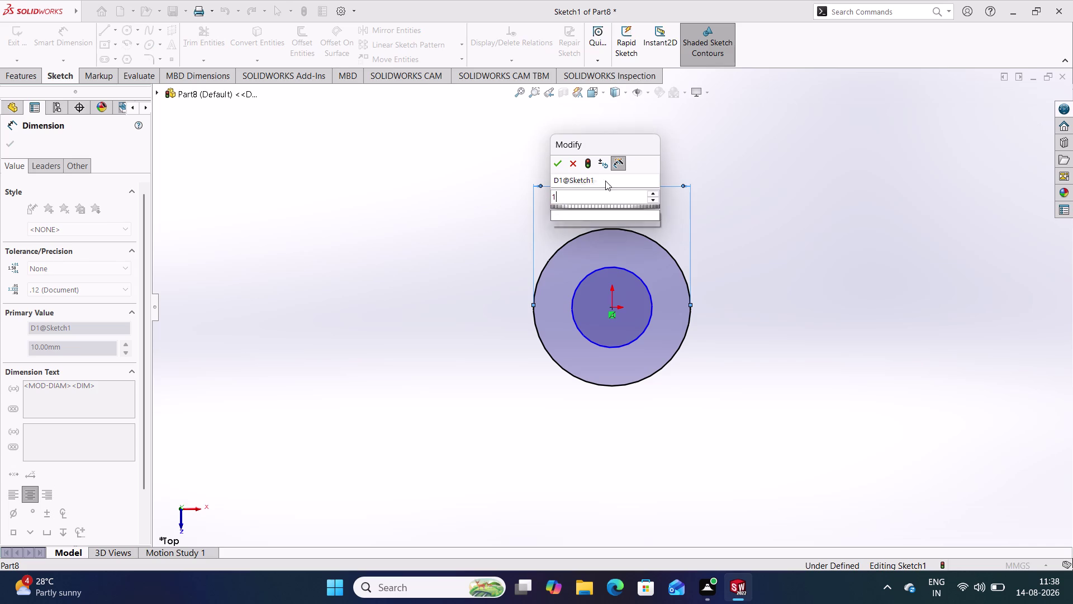
key(Return)
click(769, 268)
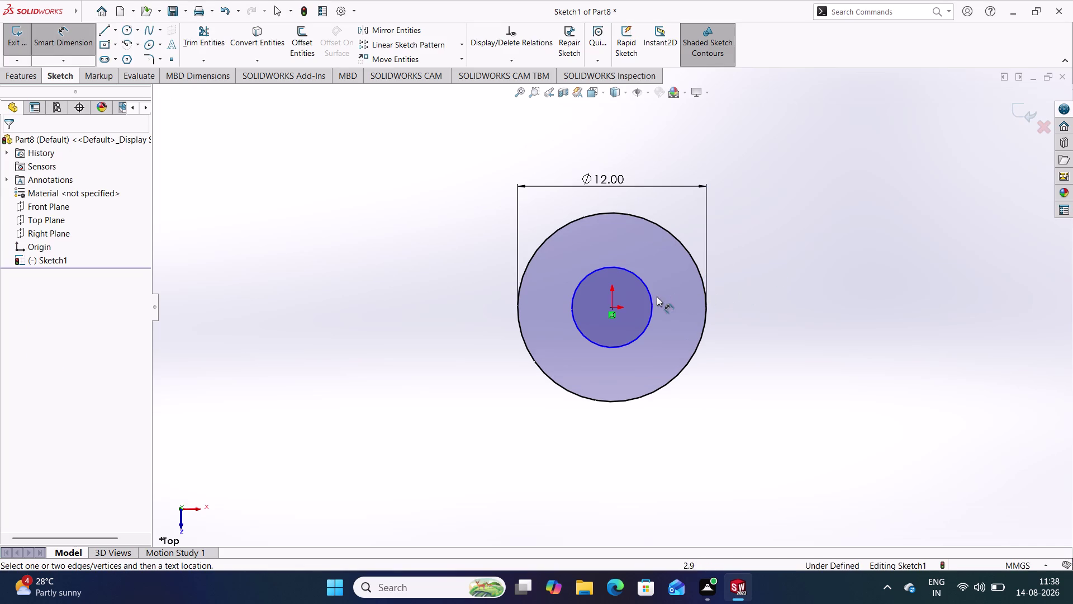
Dimension the inner circle to 6.25 mm and exit the sketch.
click(654, 296)
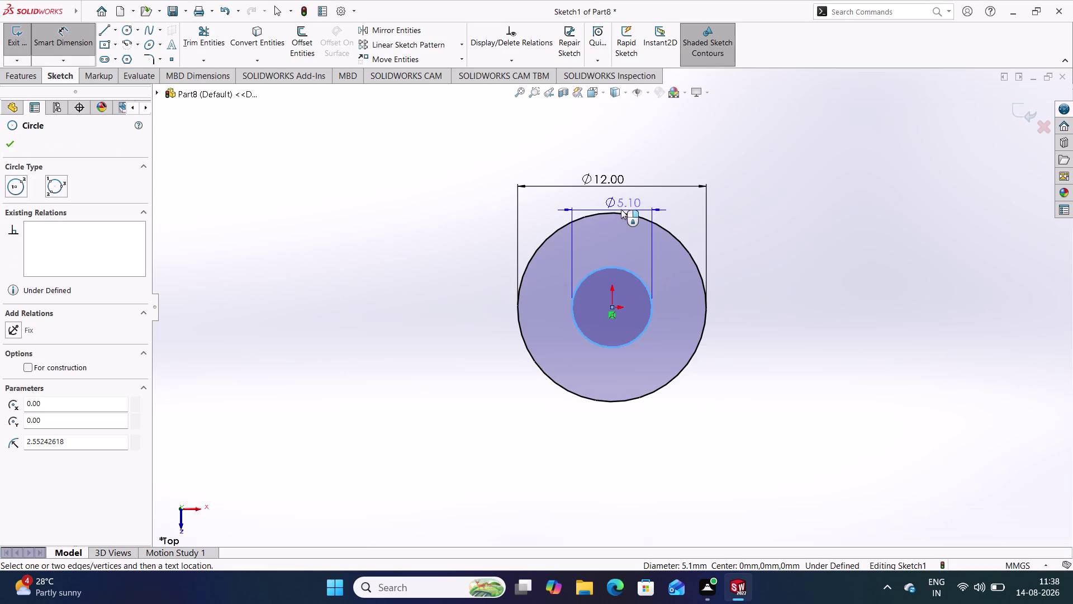
click(608, 203)
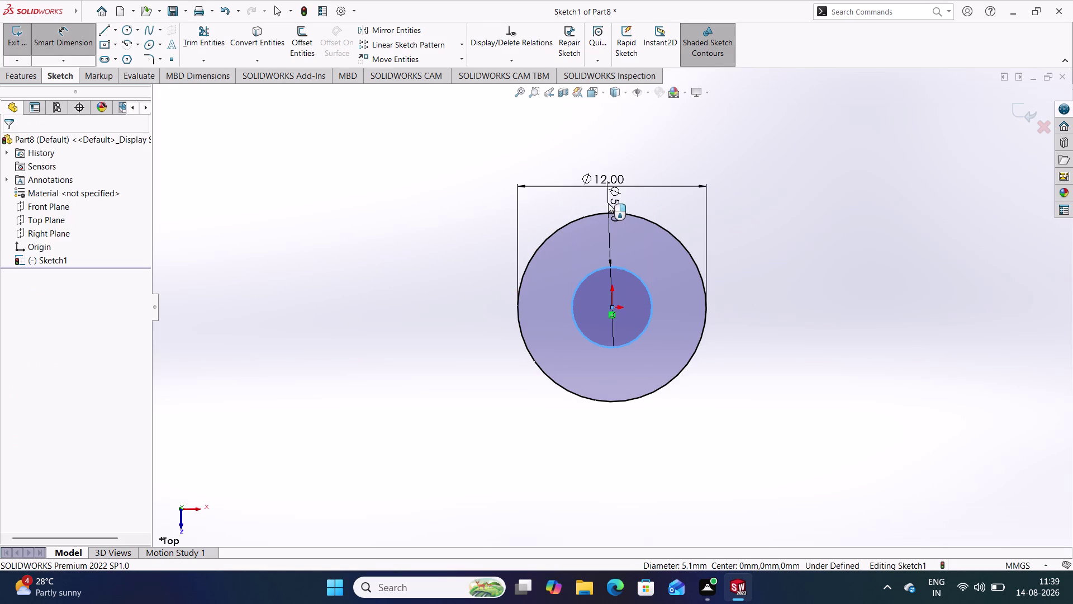
text(6.25)
key(Return)
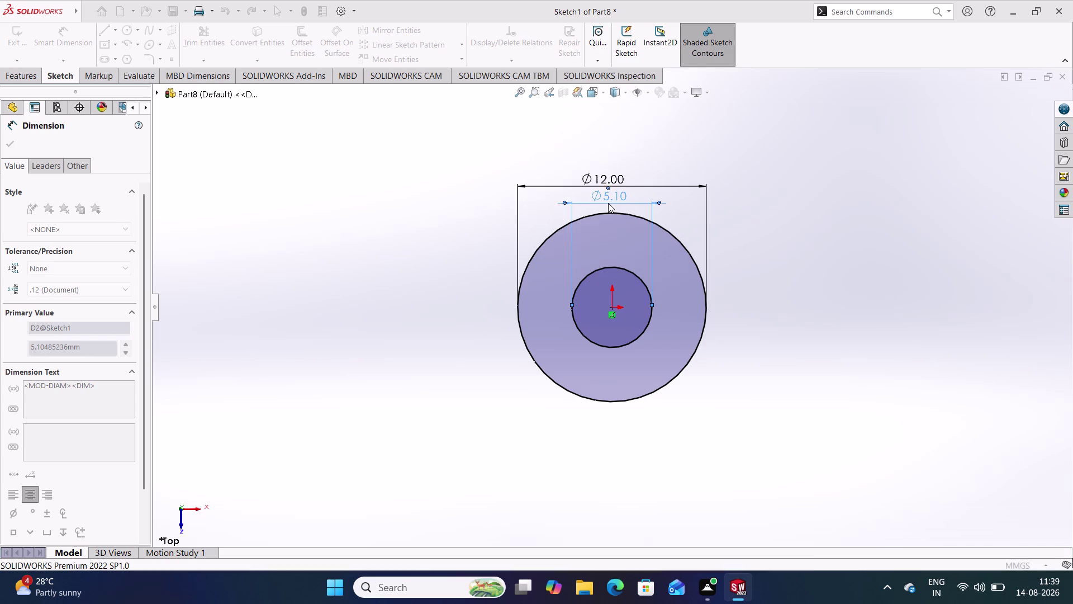
click(773, 216)
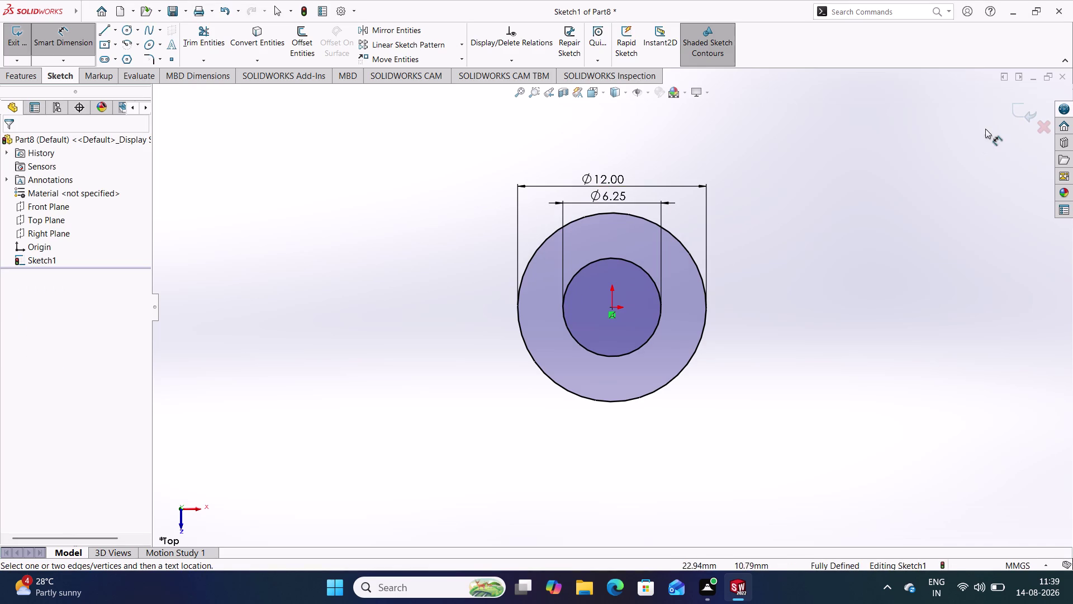
click(1011, 113)
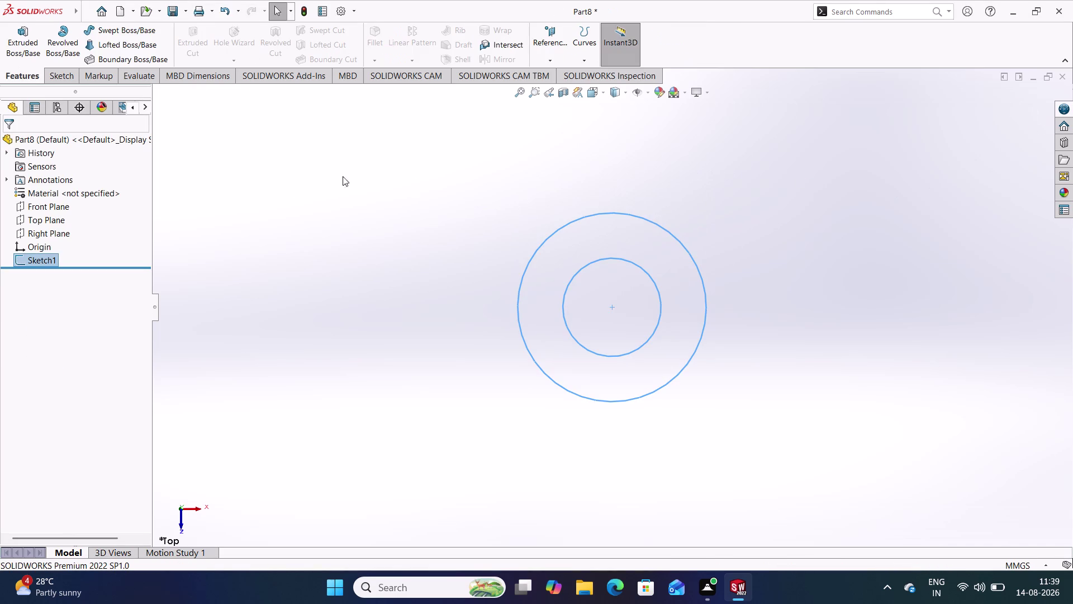
Extrude the concentric-circle sketch Blind to 1 mm and accept Boss-Extrude1.
key(ctrl+7)
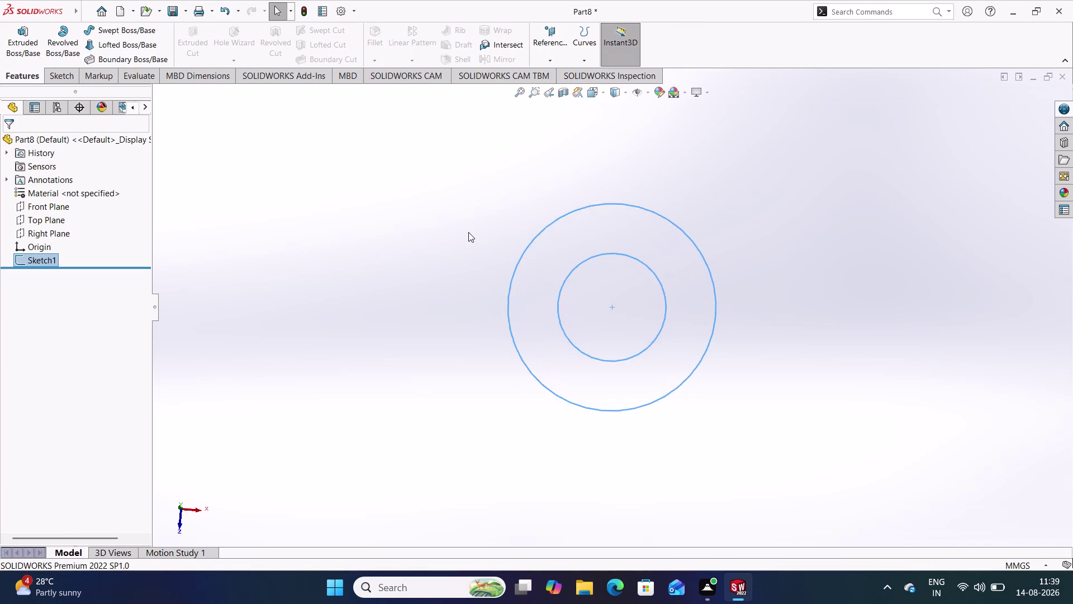
click(30, 44)
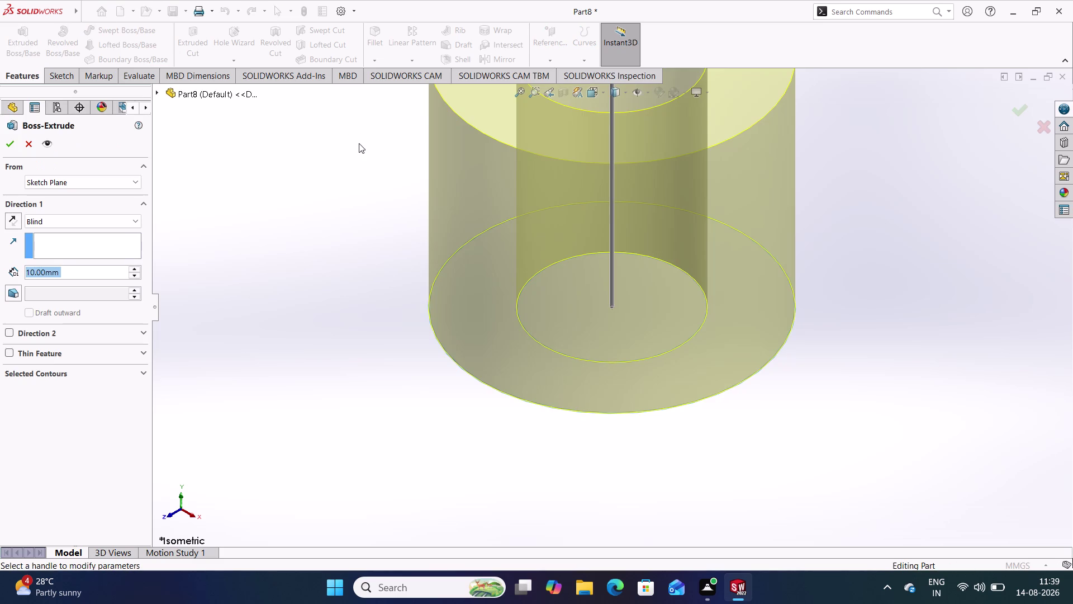
key(1)
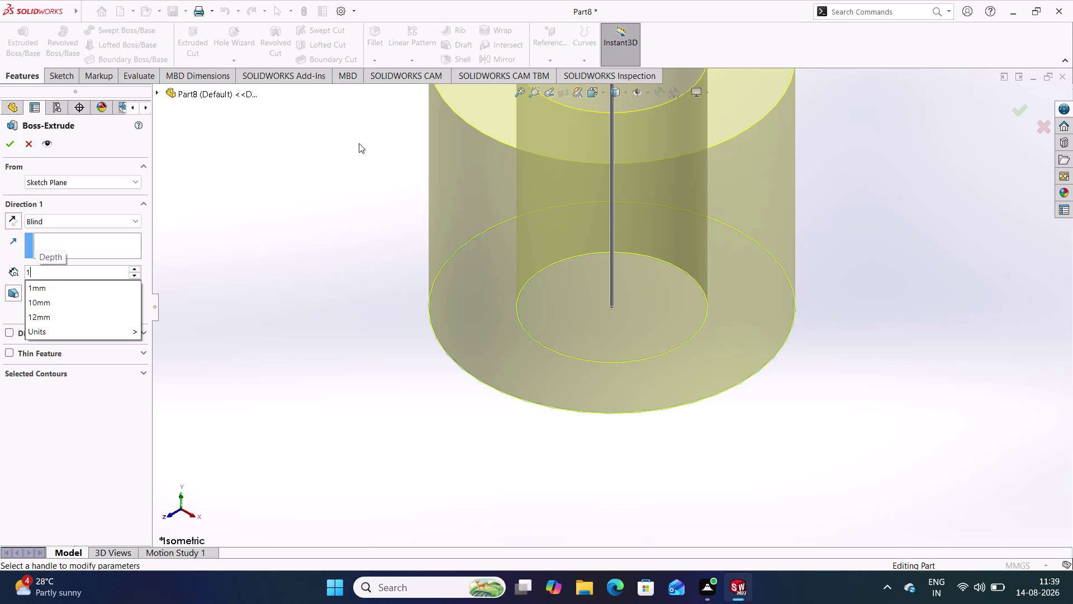
key(Return)
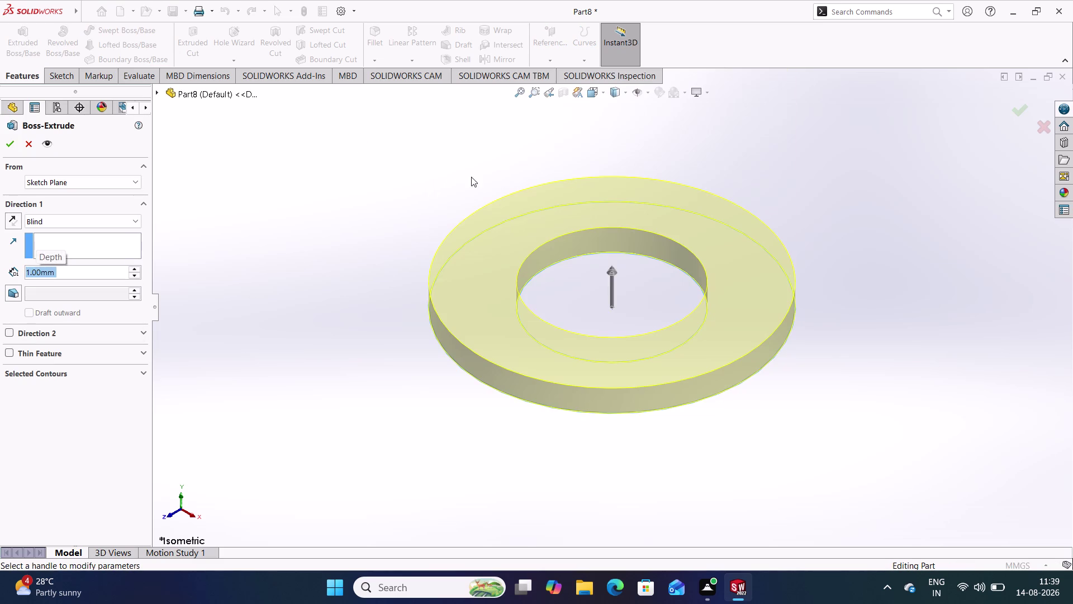
click(428, 199)
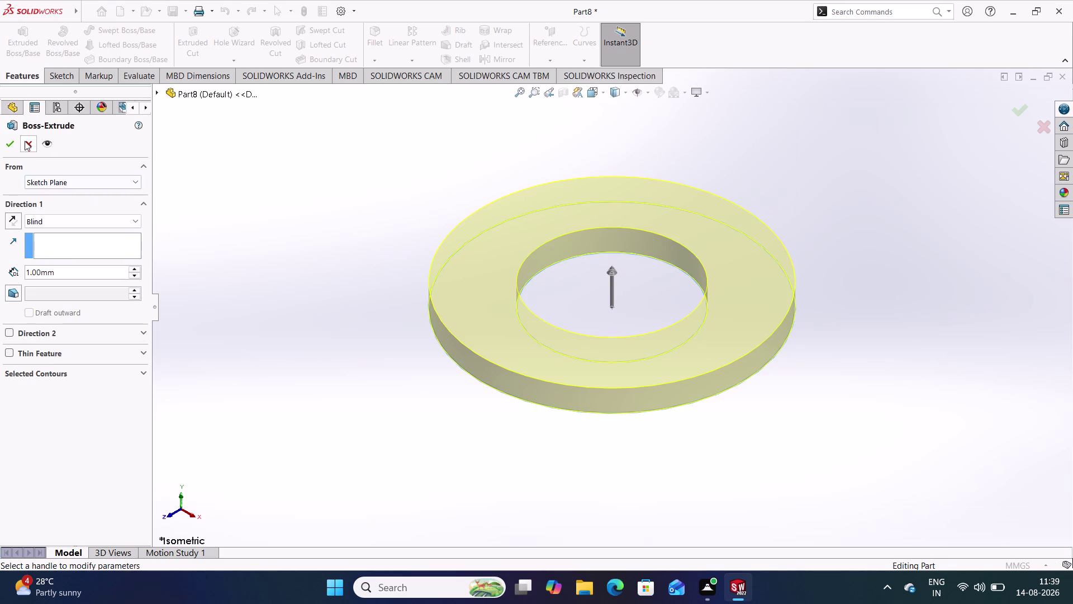
click(12, 143)
click(339, 196)
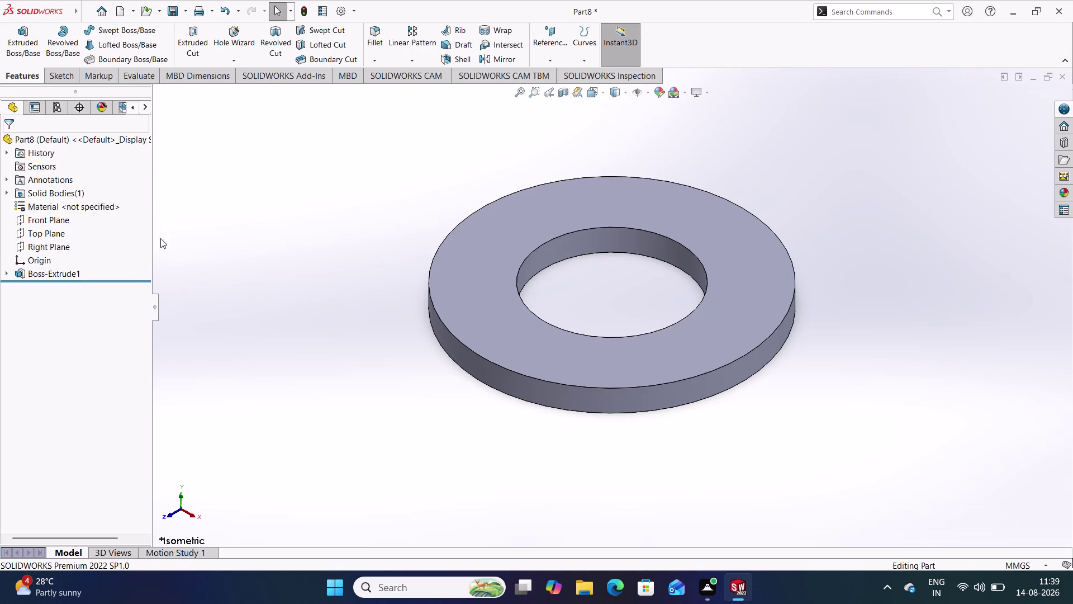
Expand Zinc Alloys in the material library and apply Zinc AC43A to the washer.
right_click(76, 209)
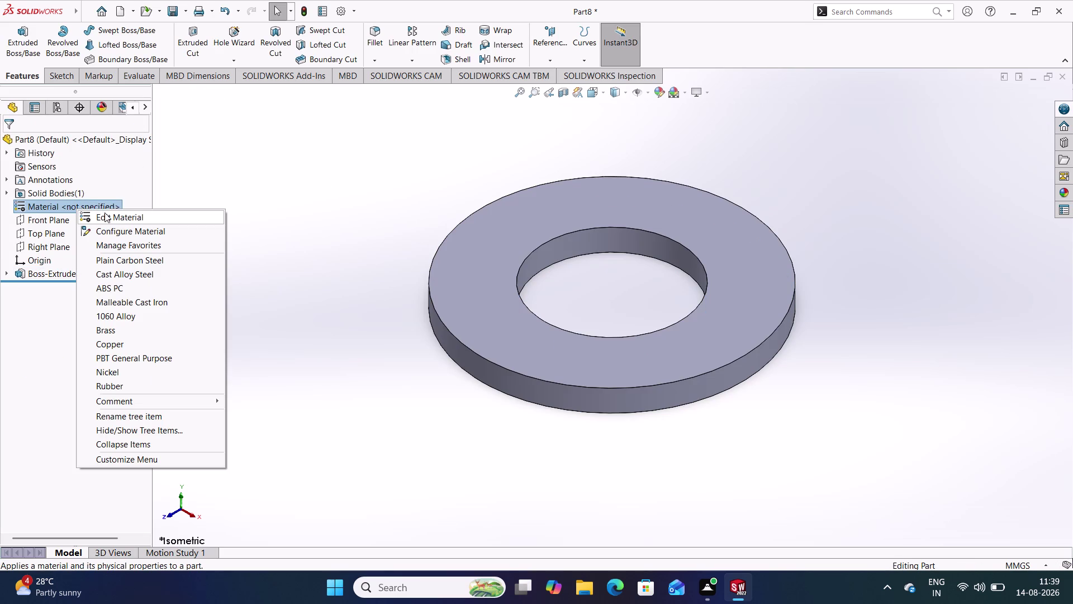
click(104, 213)
scroll(down, 3)
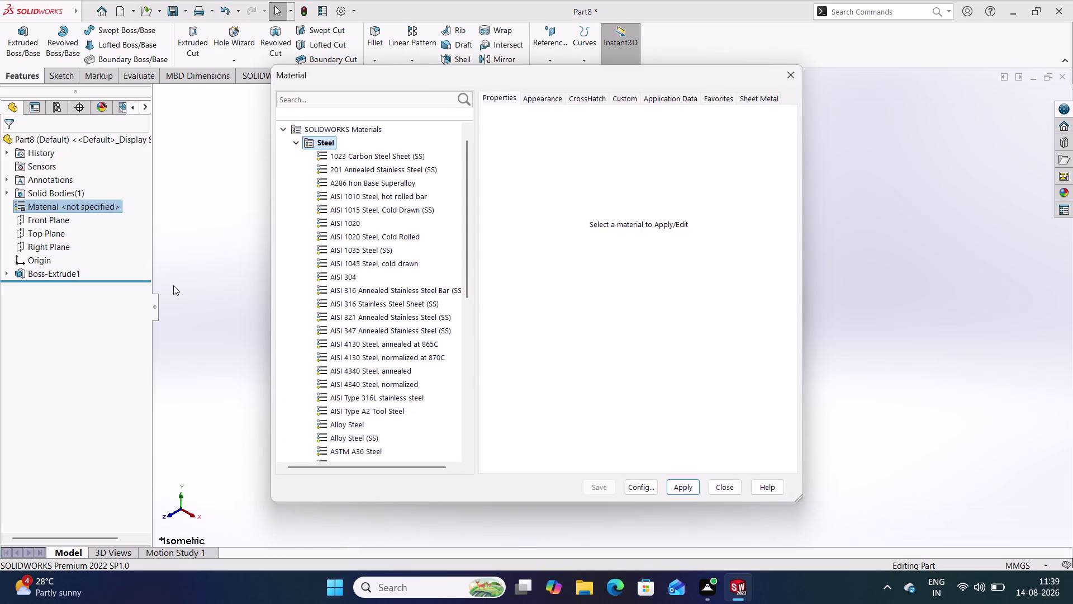
scroll(down, 3)
scroll(down, 3)
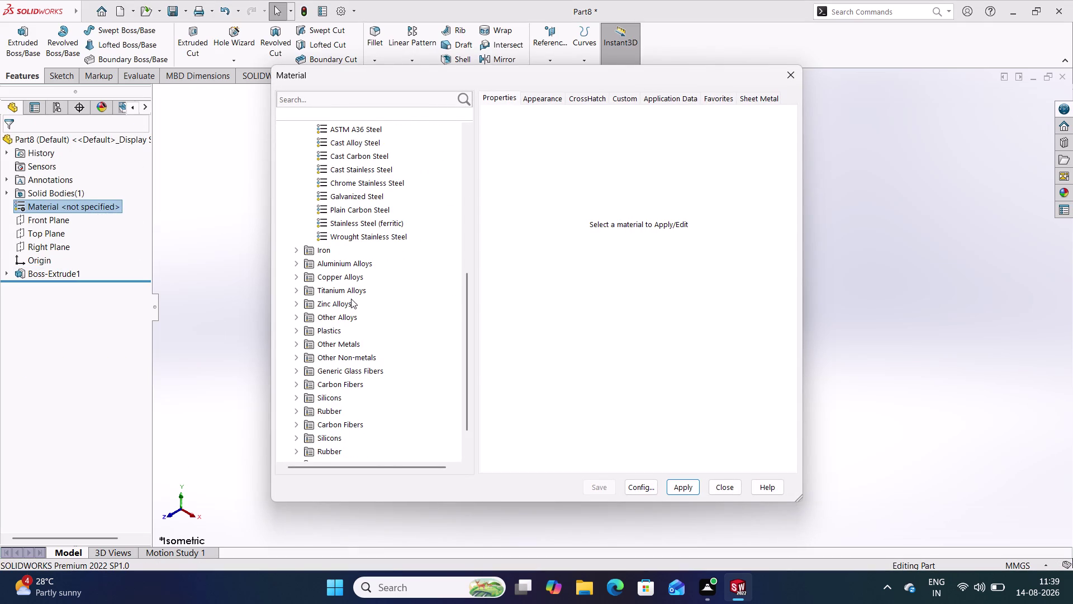
click(347, 303)
double_click(348, 303)
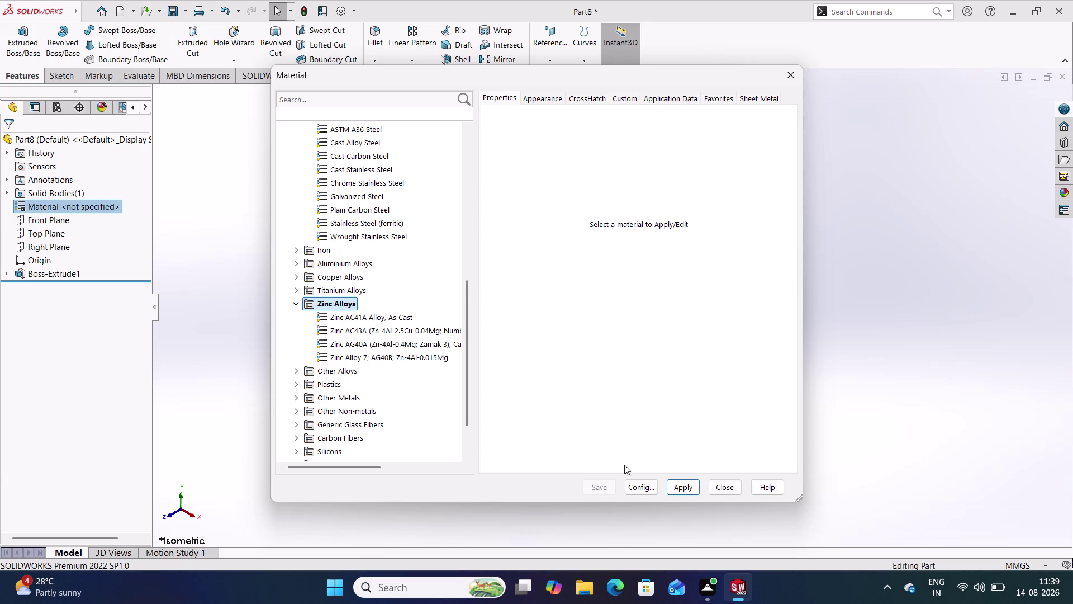
click(377, 327)
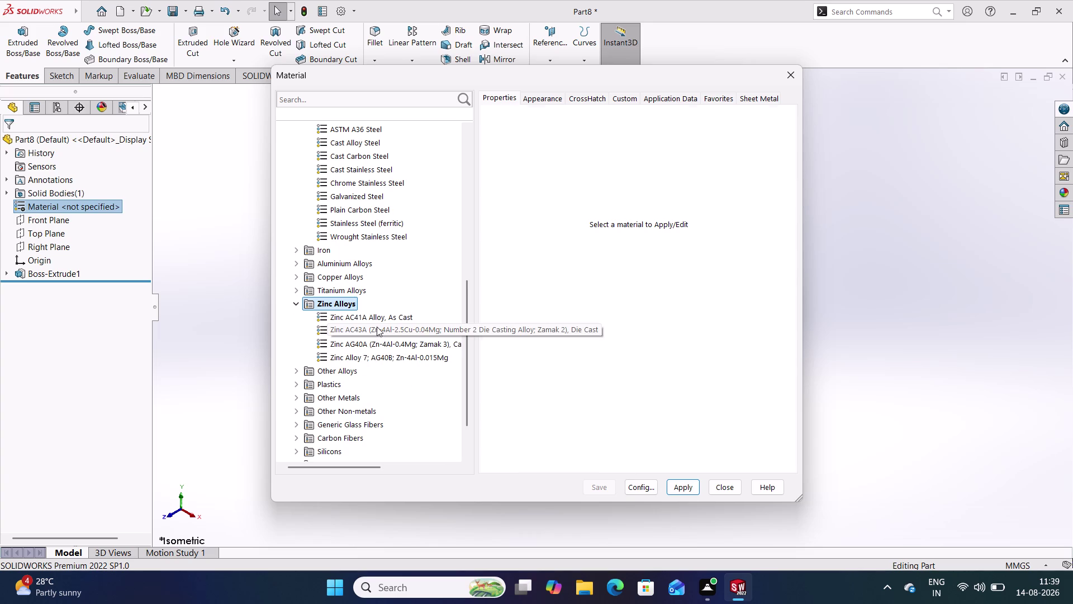
click(689, 489)
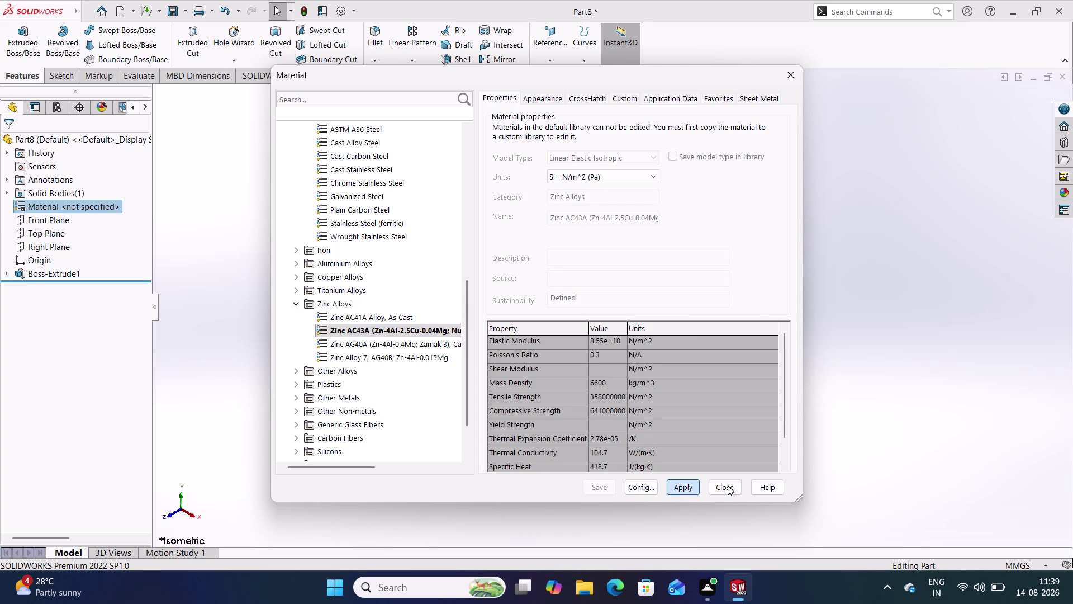
click(727, 484)
Zoom around the zinc washer and bring up the material menu again.
scroll(up, 3)
scroll(up, 3)
scroll(down, 3)
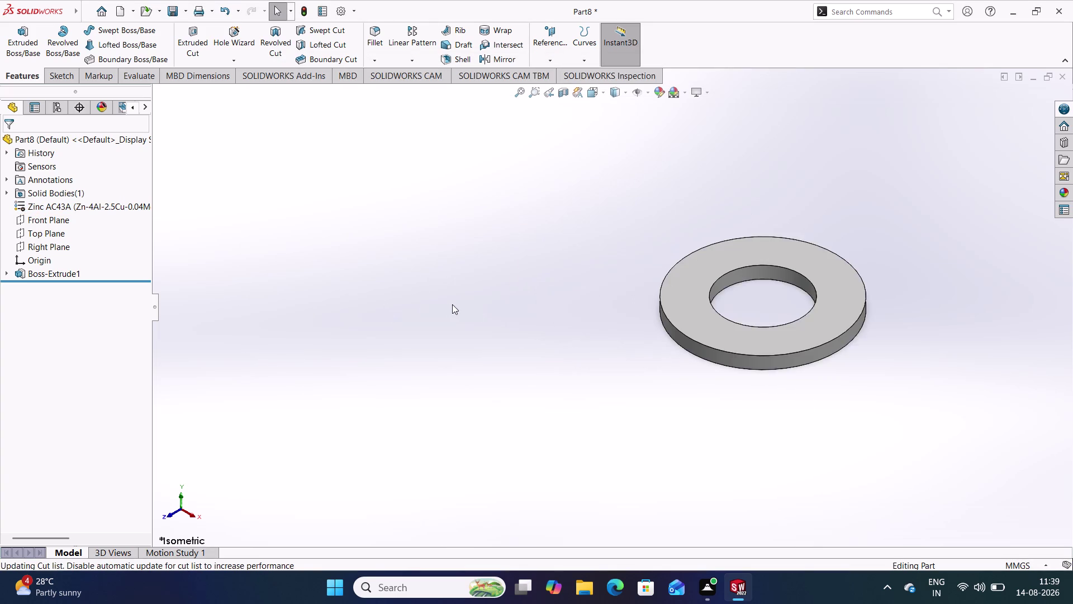
scroll(down, 3)
scroll(down, 3)
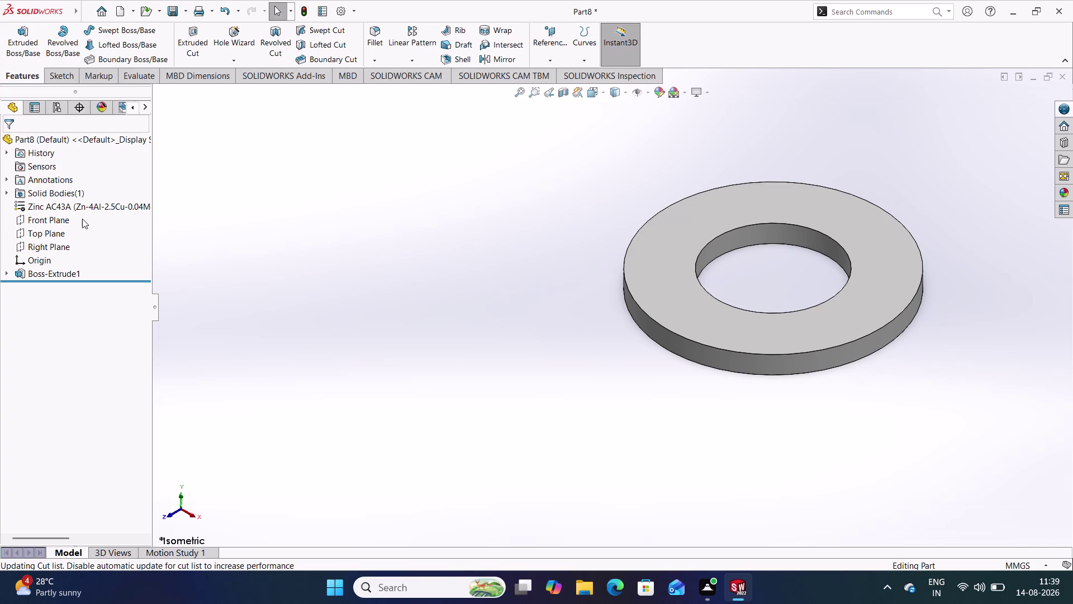
right_click(82, 202)
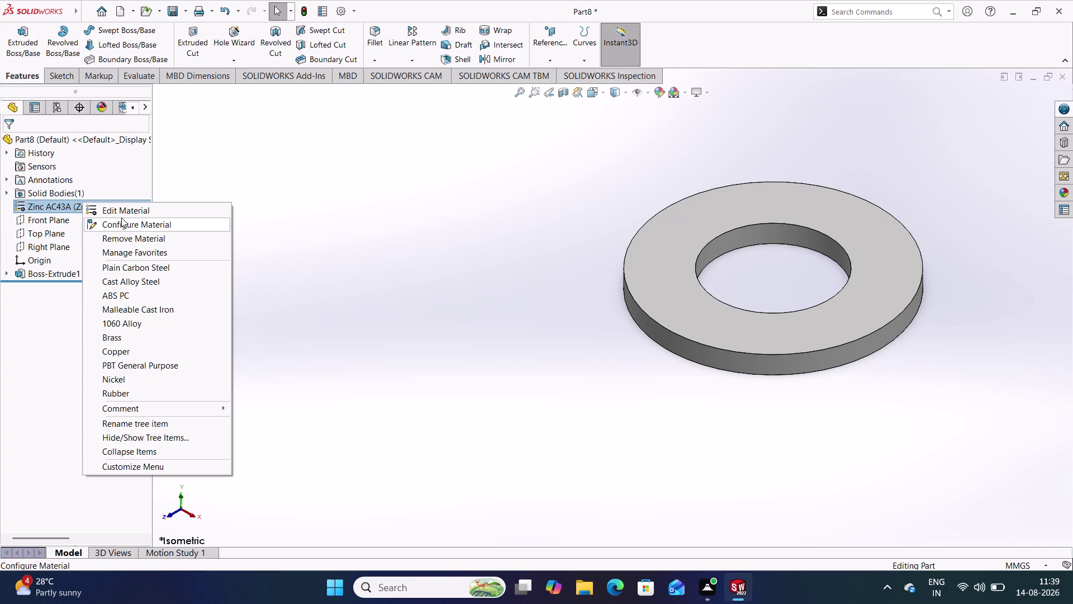
Reopen the material library and try Zinc Alloy 7 and Duranickel(R) 301.
click(130, 207)
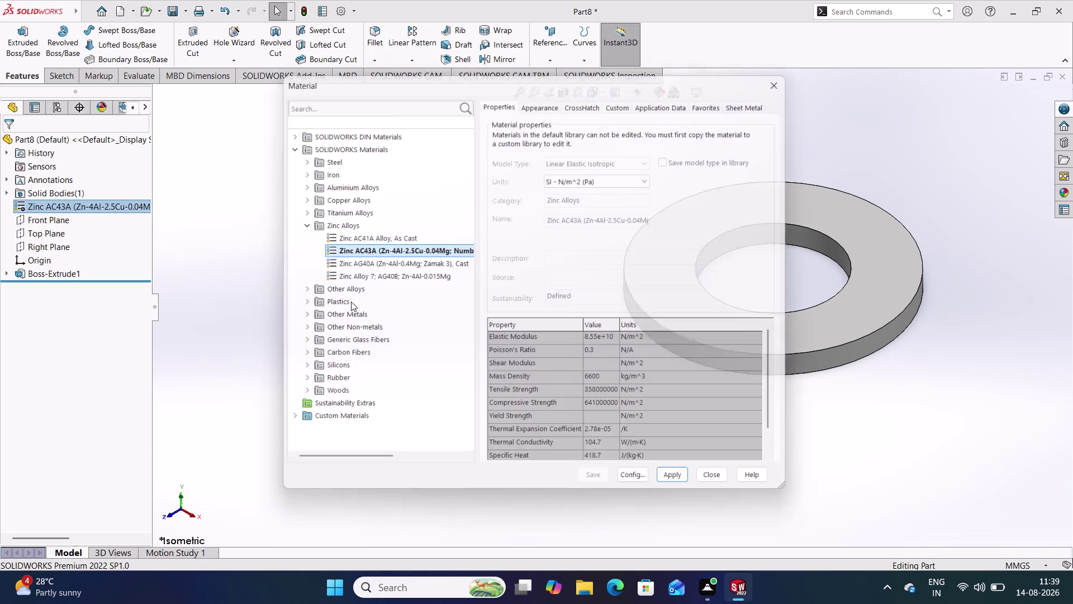
click(359, 281)
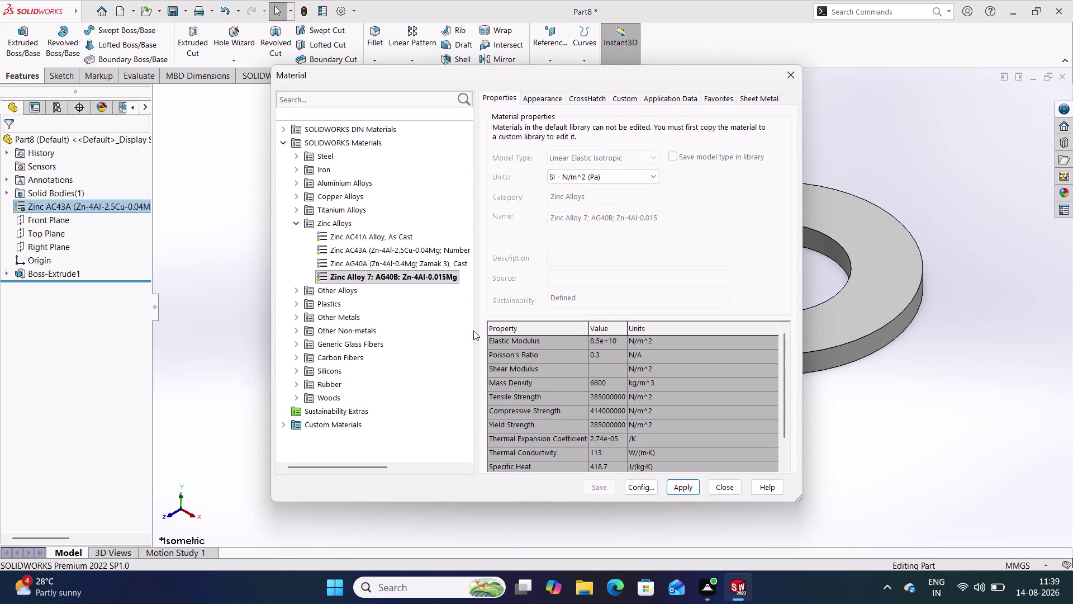
click(687, 486)
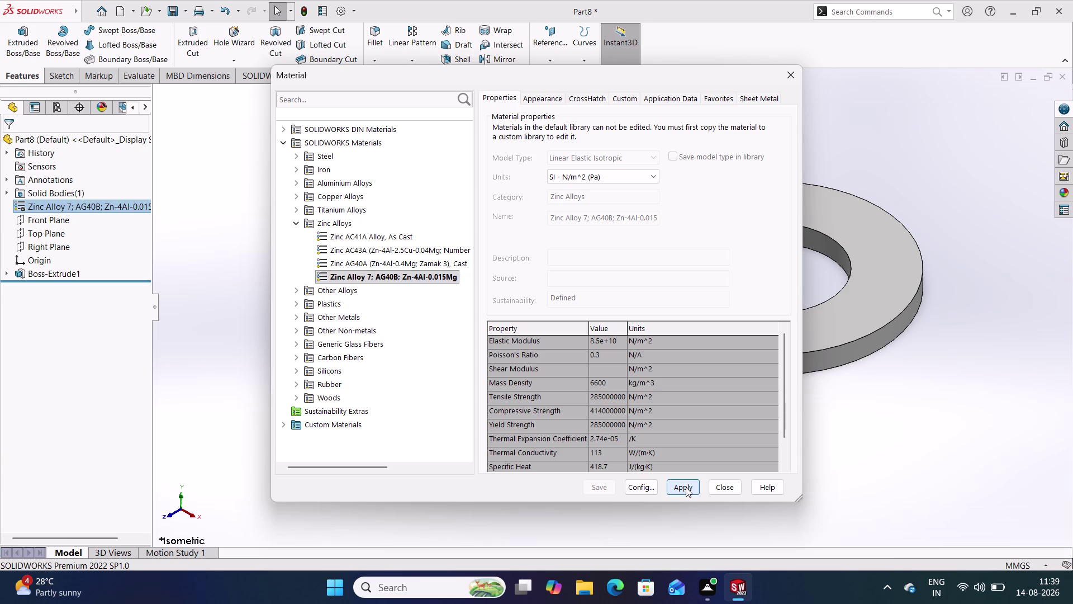
click(340, 289)
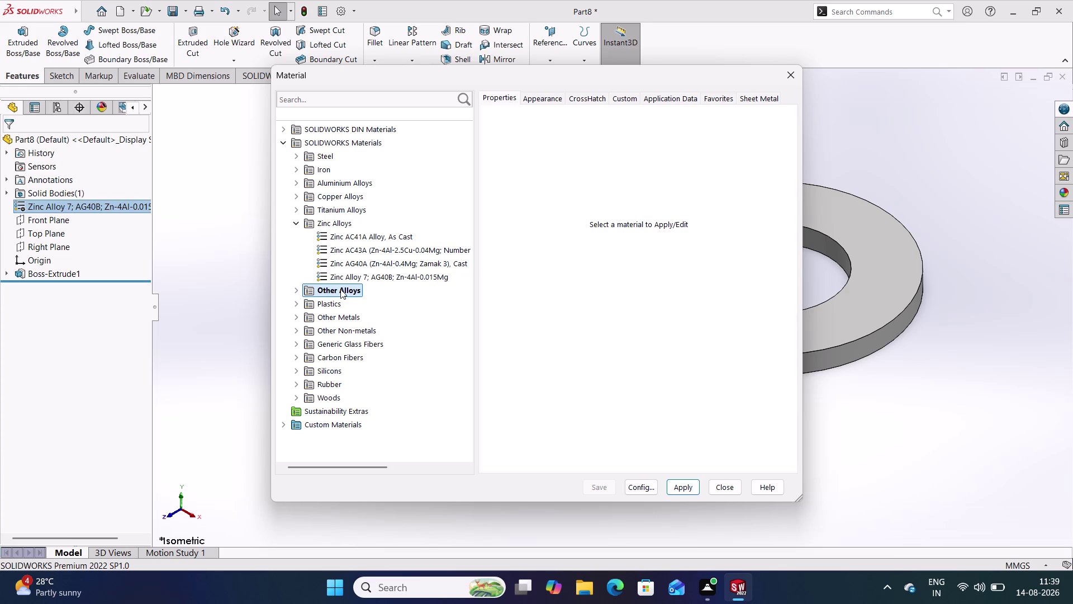
double_click(340, 289)
click(348, 305)
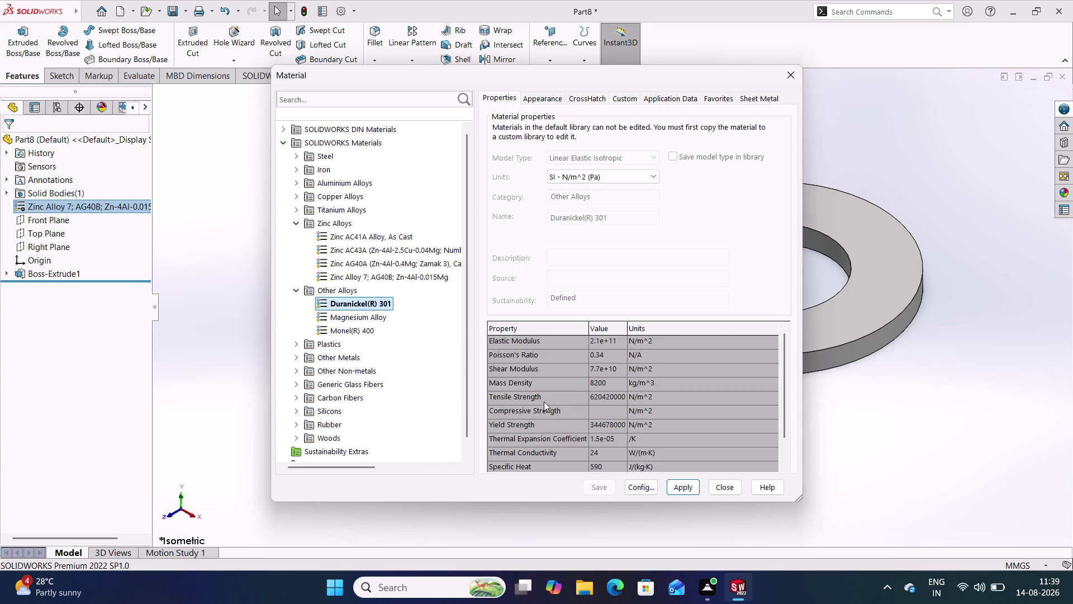
click(681, 488)
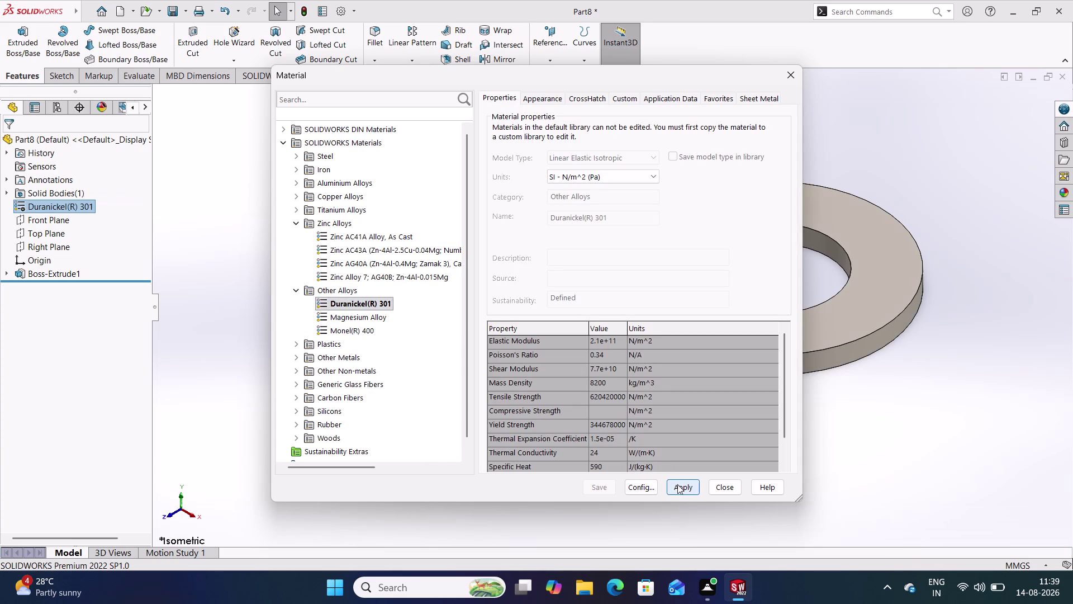
Compare Magnesium Alloy with Monel(R) 400, then settle on Magnesium Alloy.
click(370, 313)
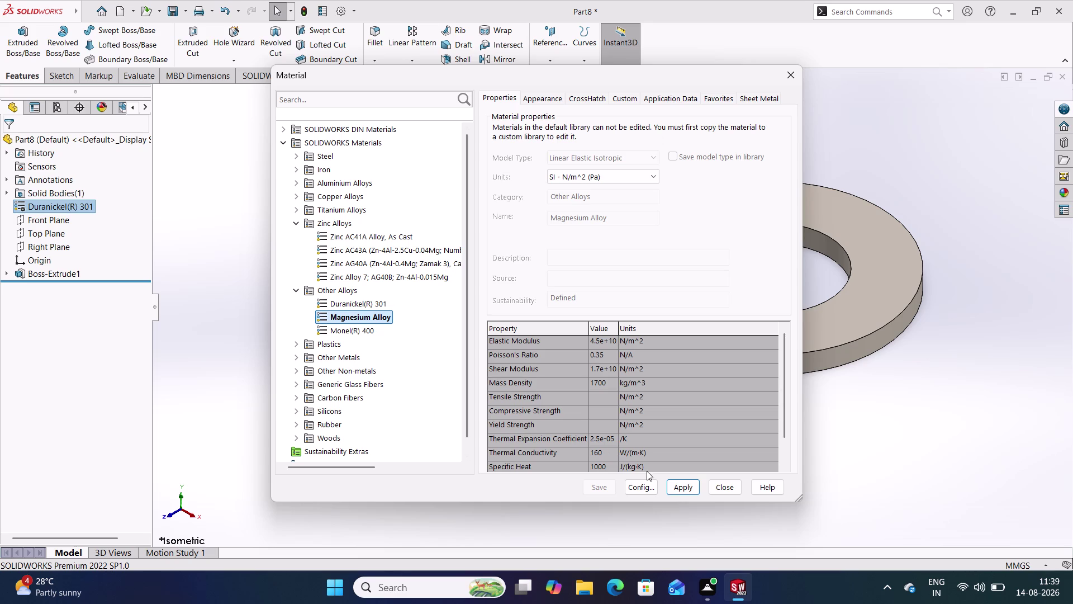
click(675, 484)
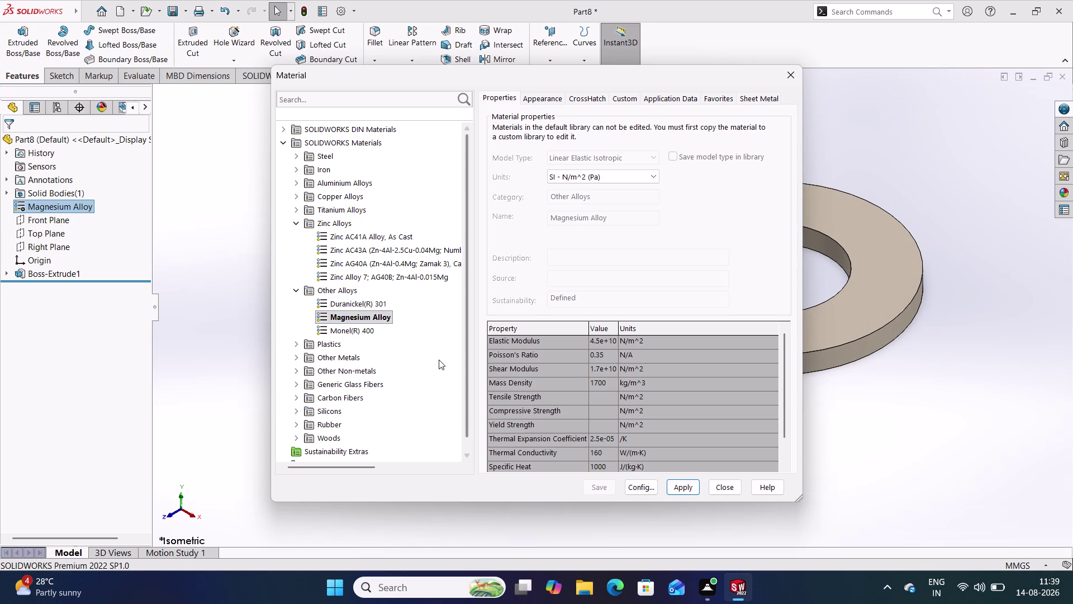
click(348, 329)
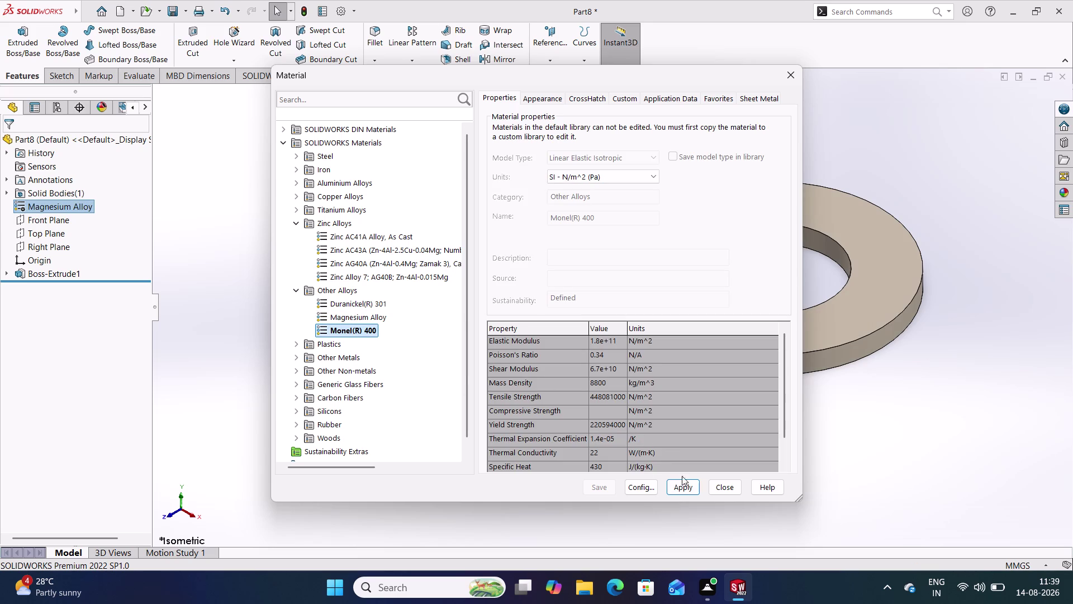
click(685, 488)
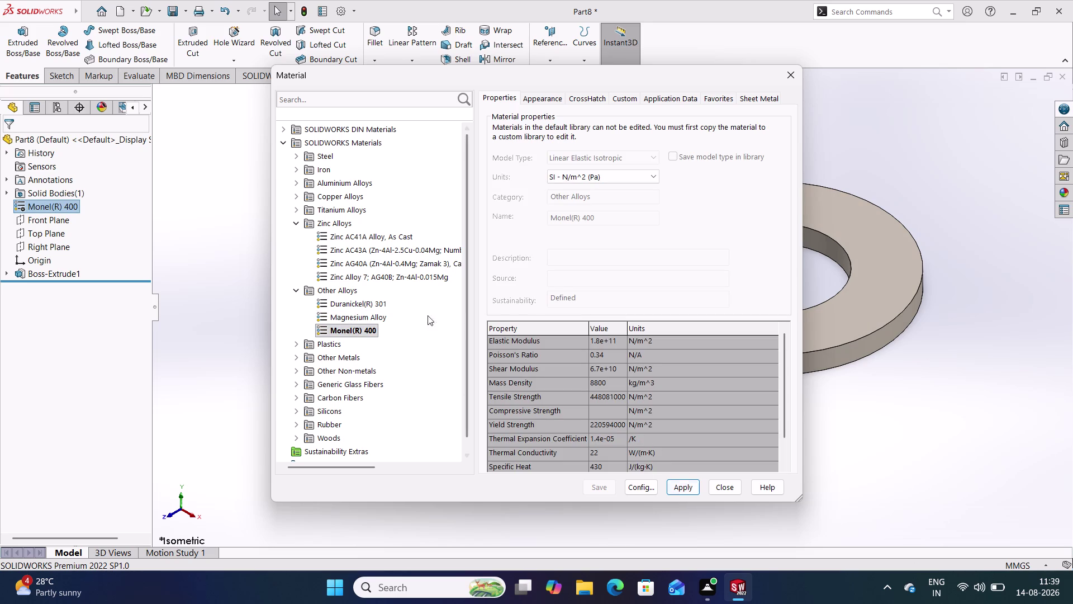
click(362, 314)
click(690, 482)
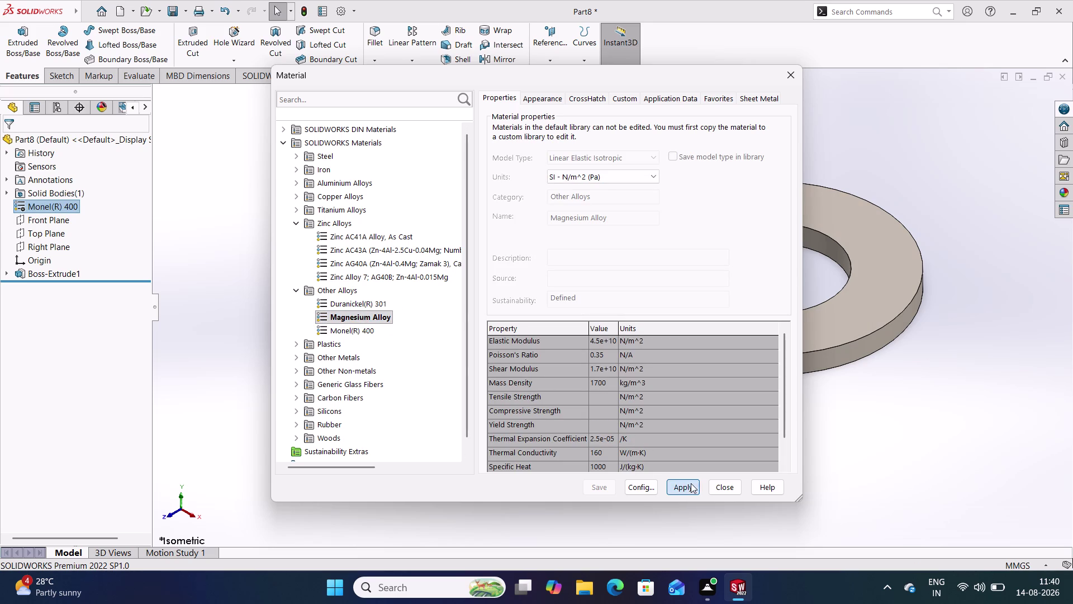
click(725, 487)
Orbit the magnesium washer, return to isometric view and open the save dialog.
middle_drag(654, 387, 570, 437)
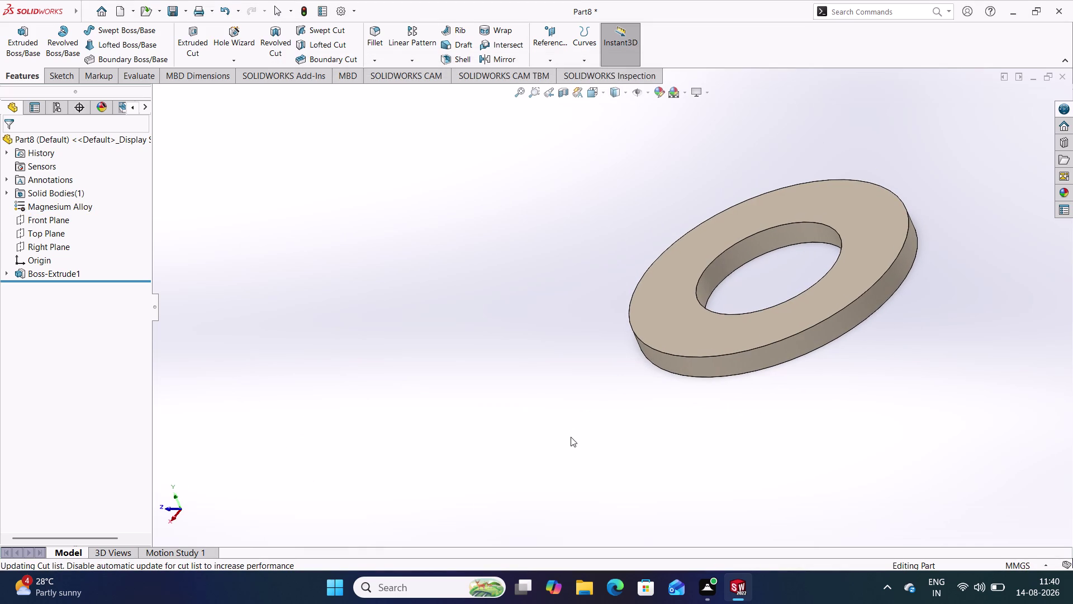
key(ctrl+7)
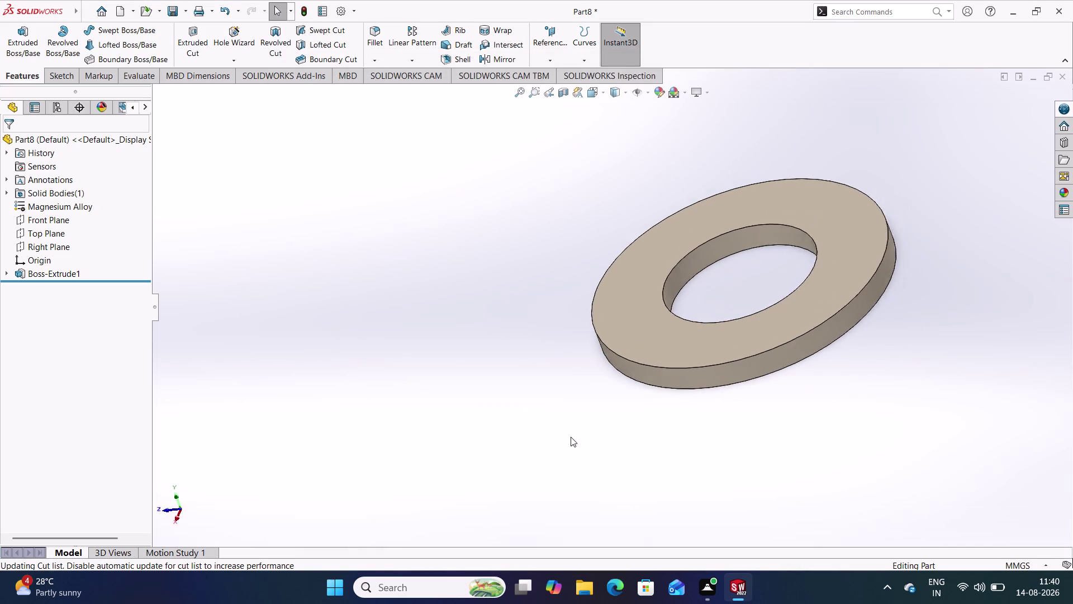
key(ctrl+s)
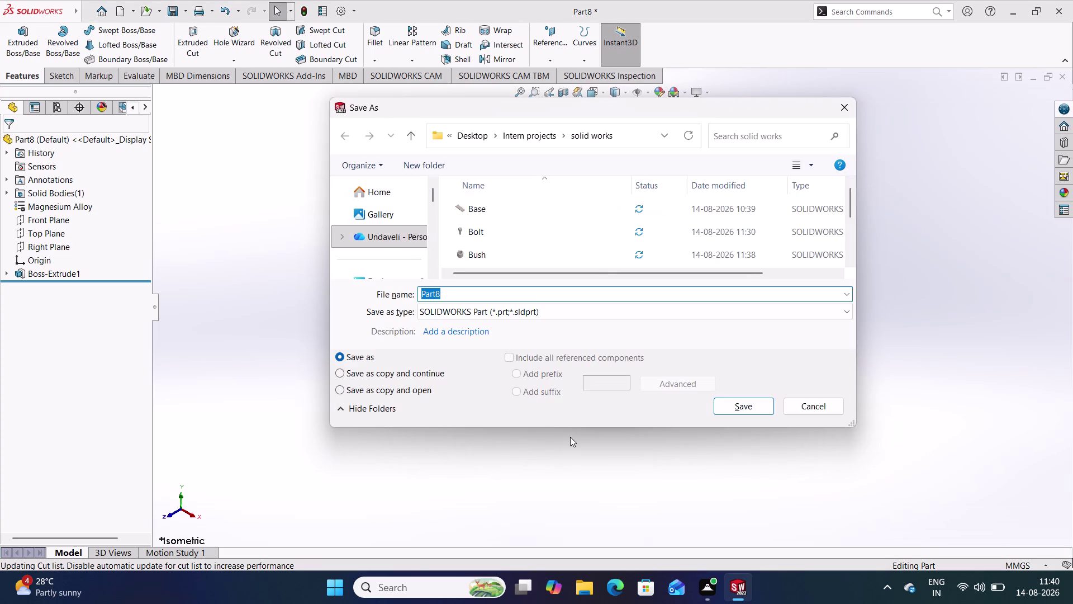
Enter 'Washer' as the file name and save the magnesium alloy part.
text(W)
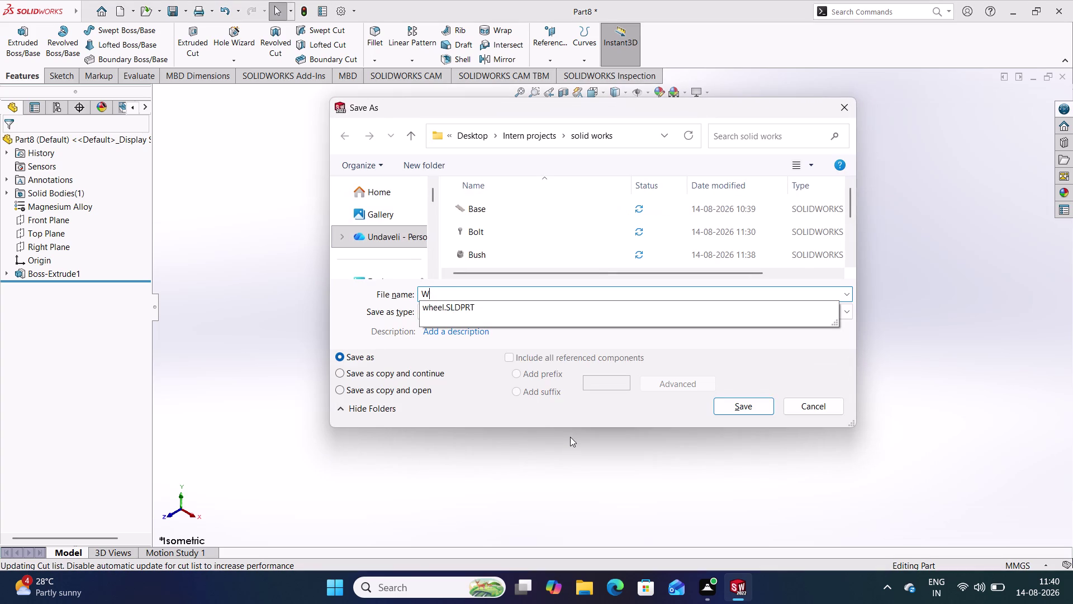
text(asher)
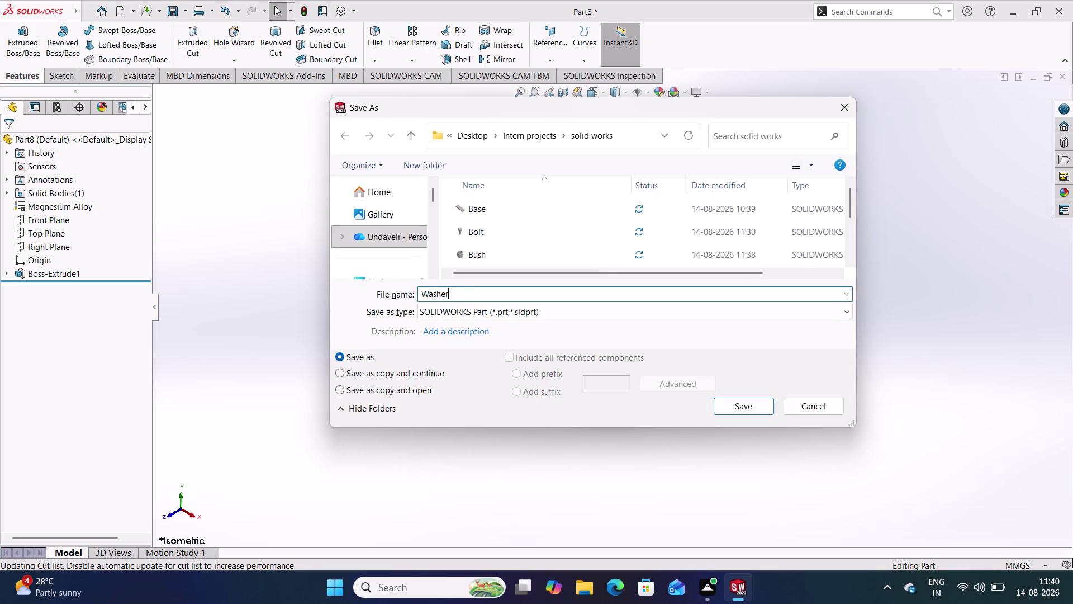
key(Return)
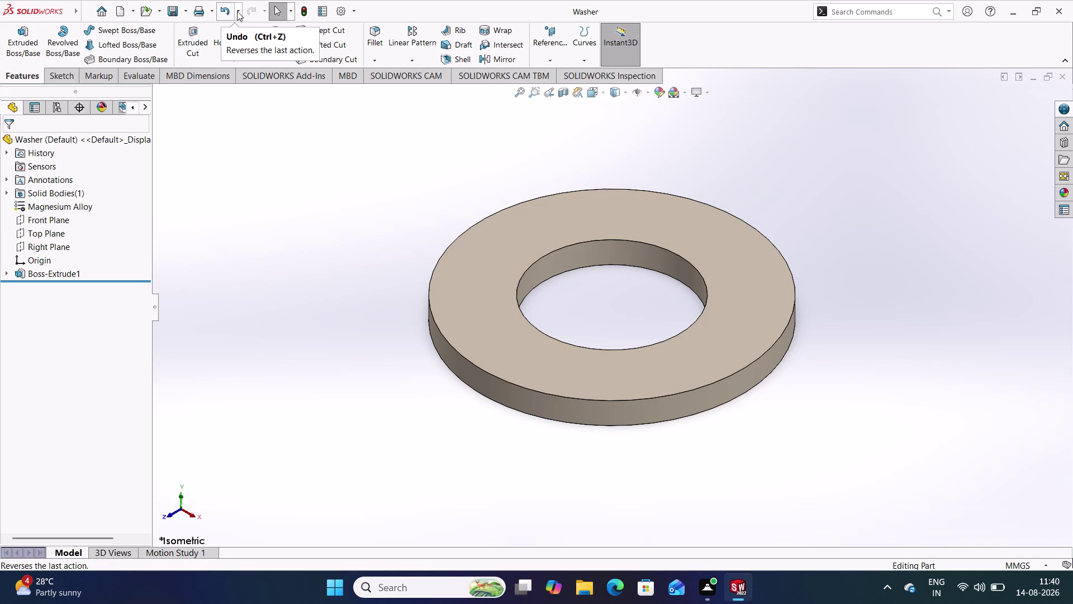
click(355, 11)
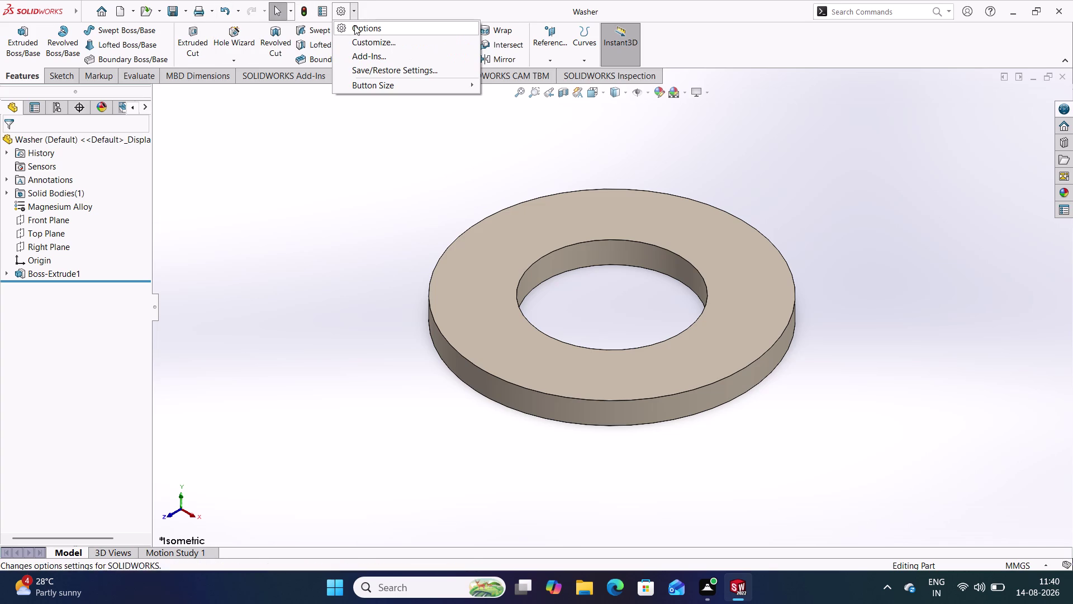
click(306, 134)
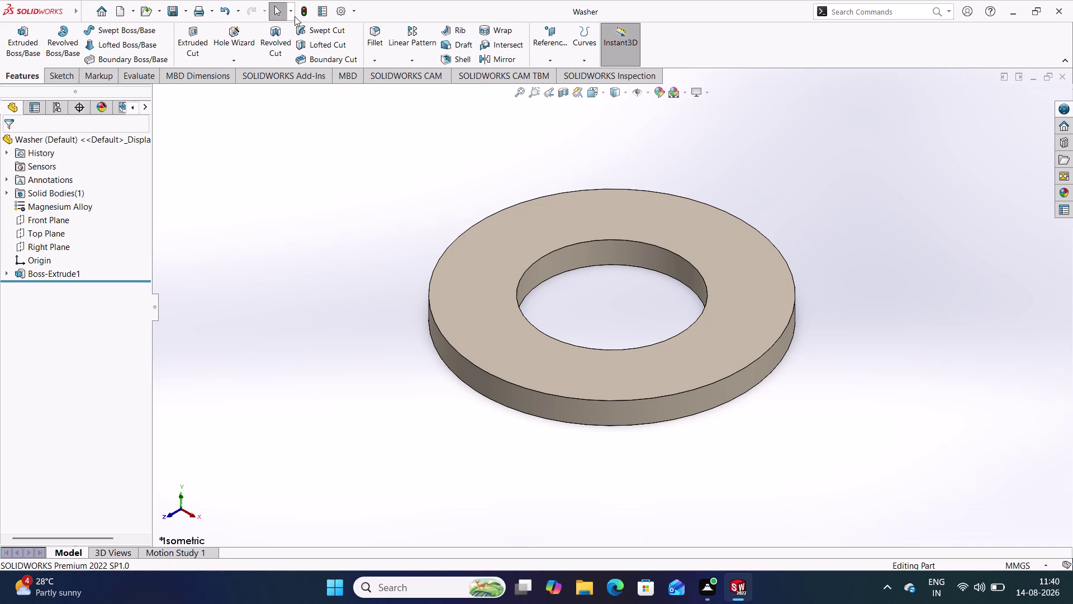